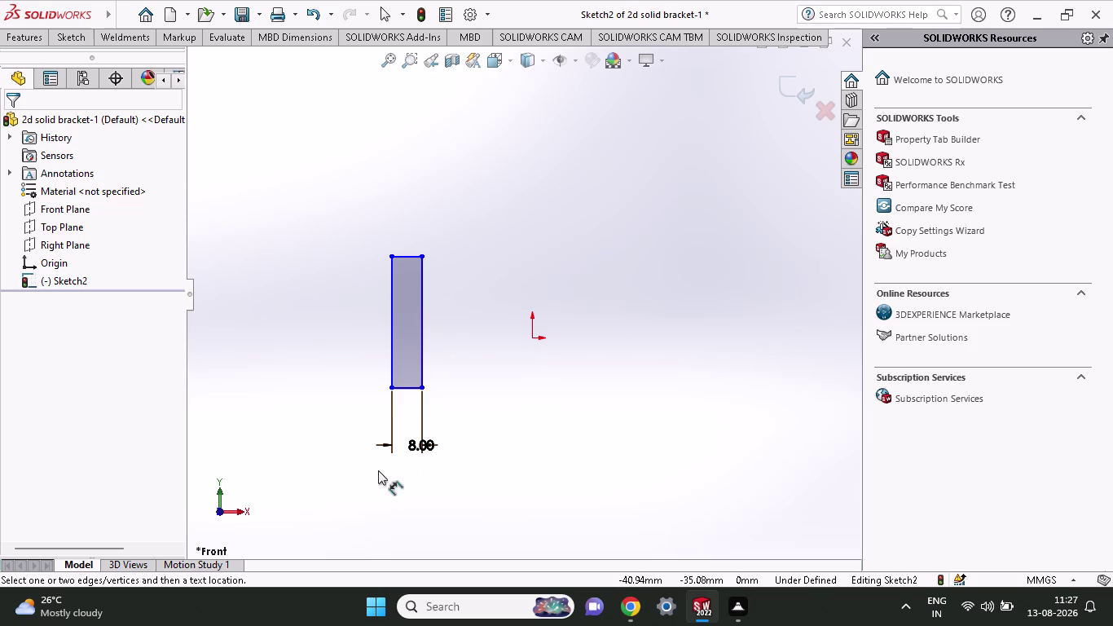
Dimension the vertical bar from its top to bottom corner as 78 mm, placed at left.
click(390, 387)
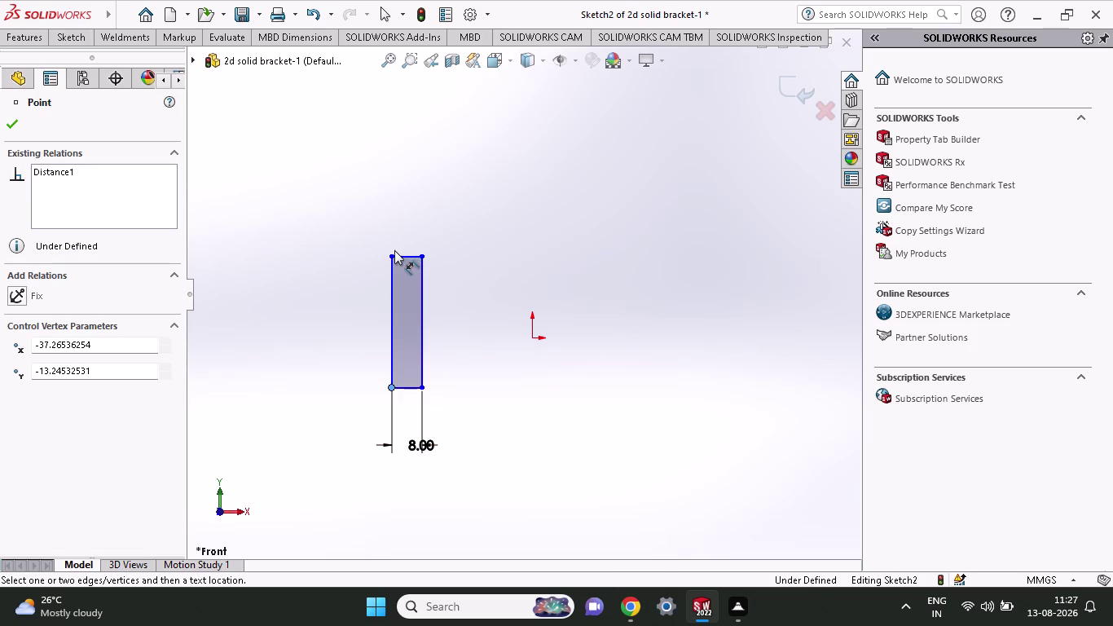
click(392, 254)
click(311, 297)
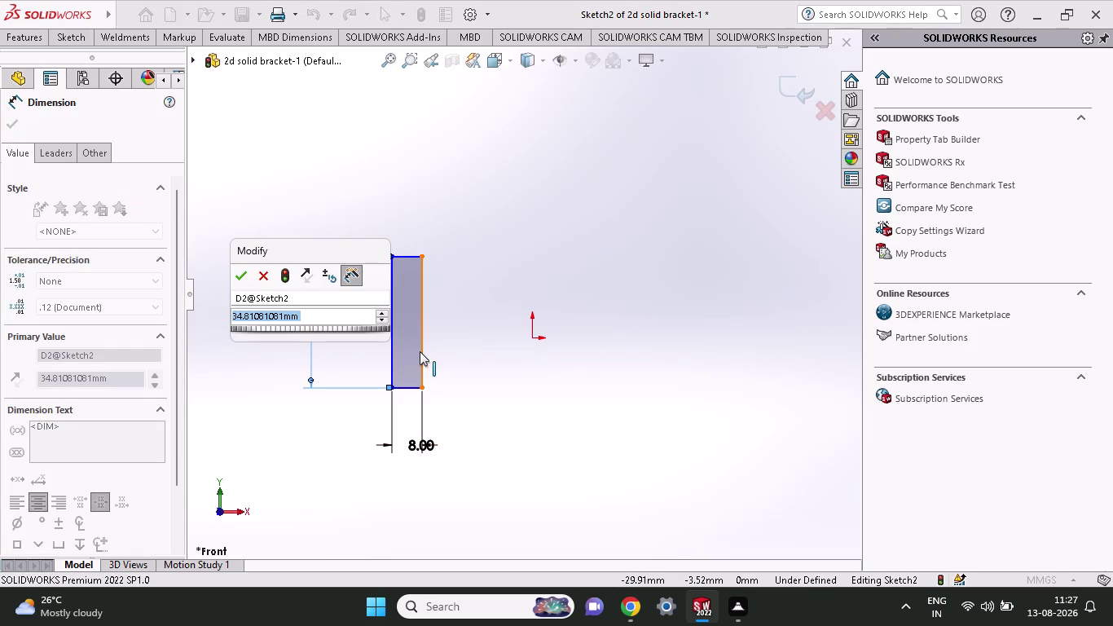
text(78)
key(Return)
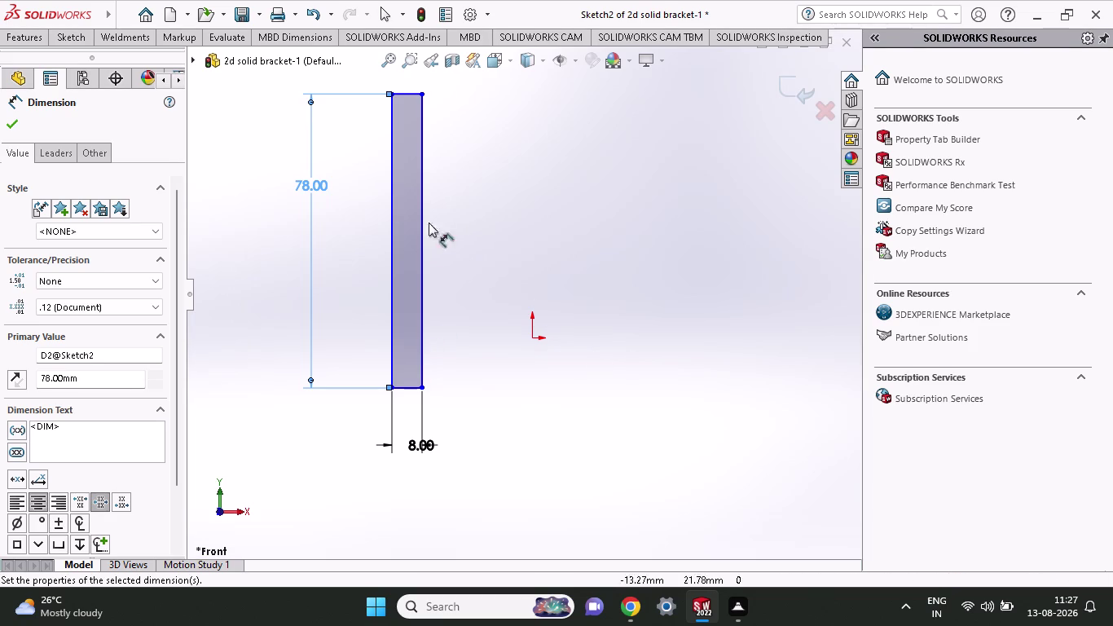
click(53, 40)
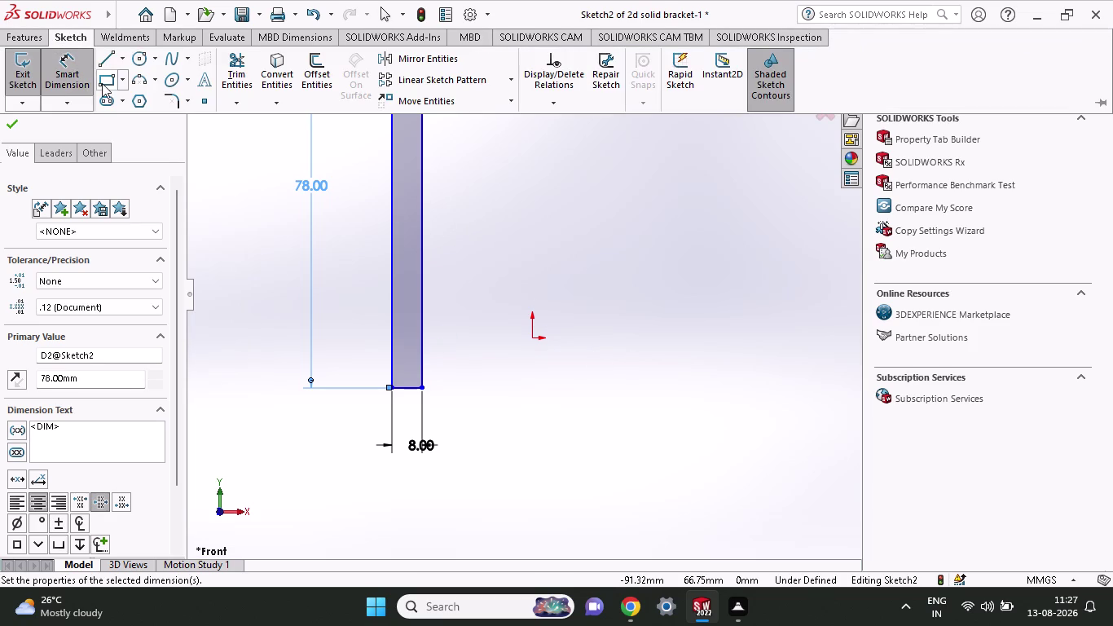
Draw a long corner rectangle below and right of the origin for the lower bar.
click(102, 83)
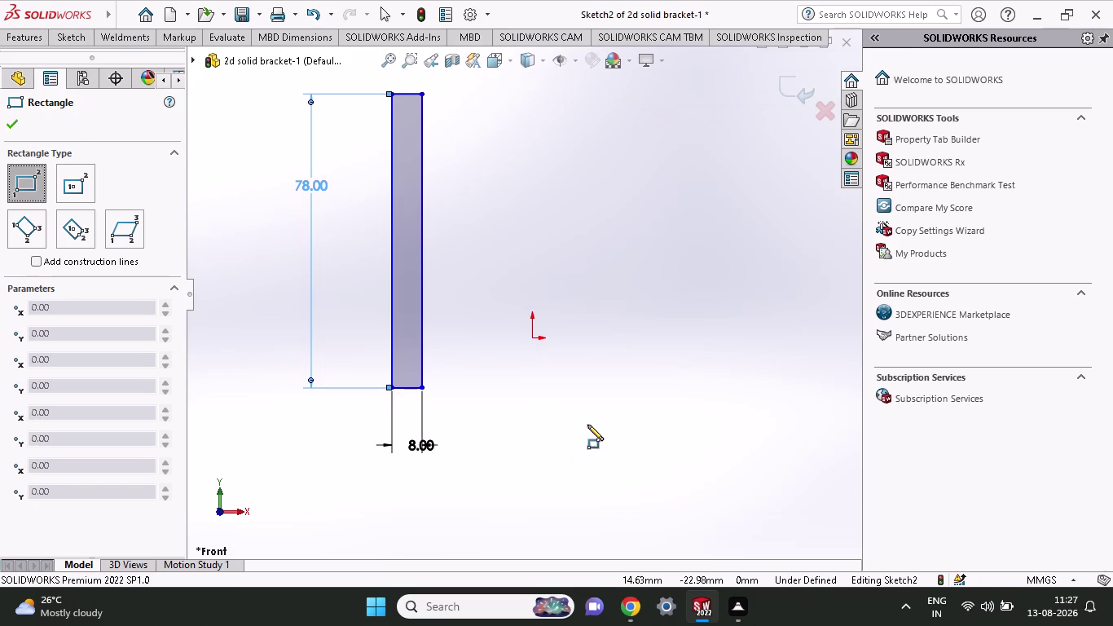
scroll(up, 3)
click(581, 407)
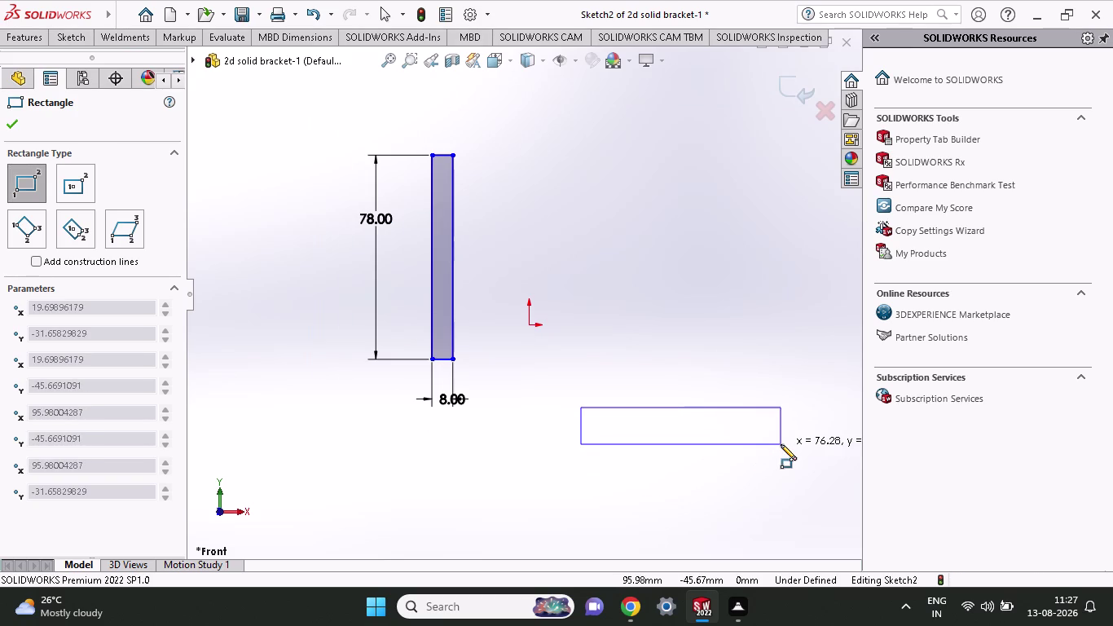
click(795, 446)
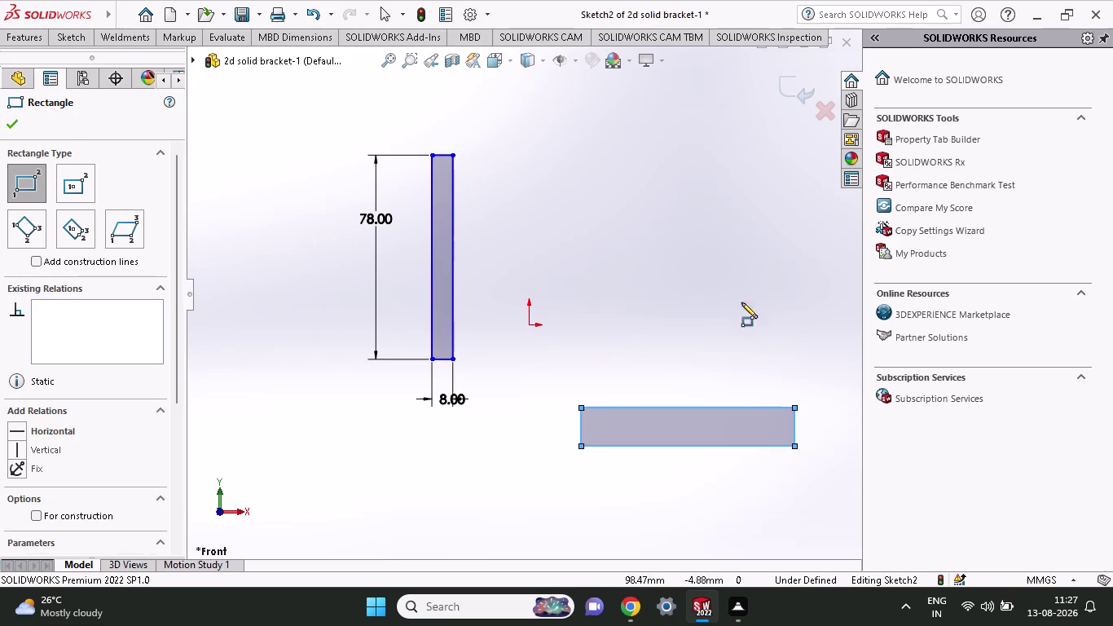
click(73, 39)
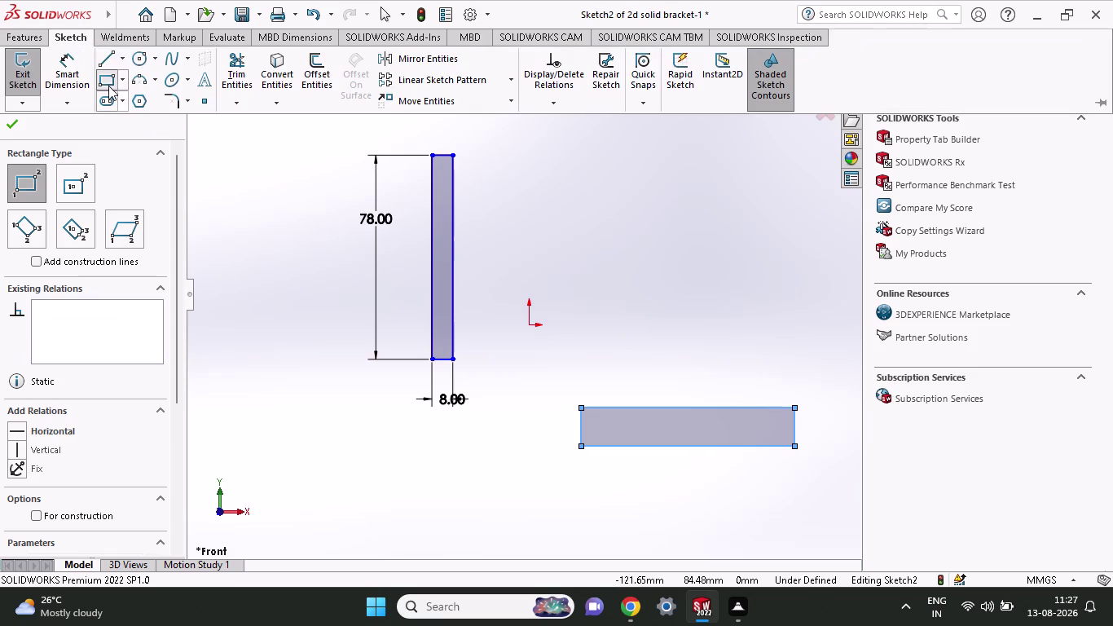
click(75, 70)
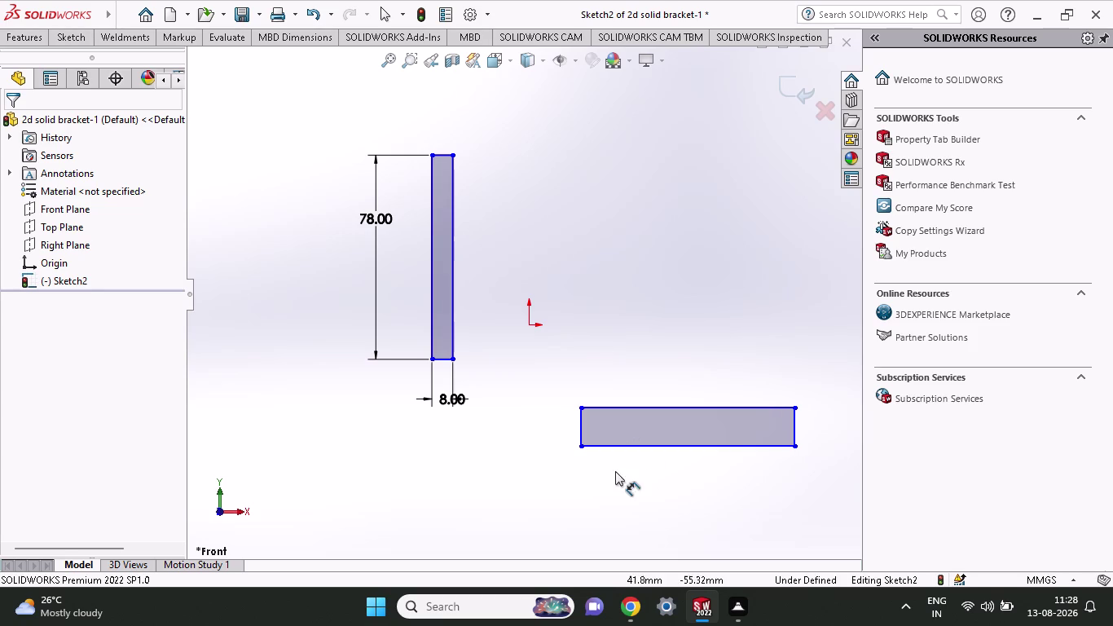
Dimension the lower bar's bottom edge as 15+29+29+15 (88 mm), placed below.
click(584, 446)
click(792, 446)
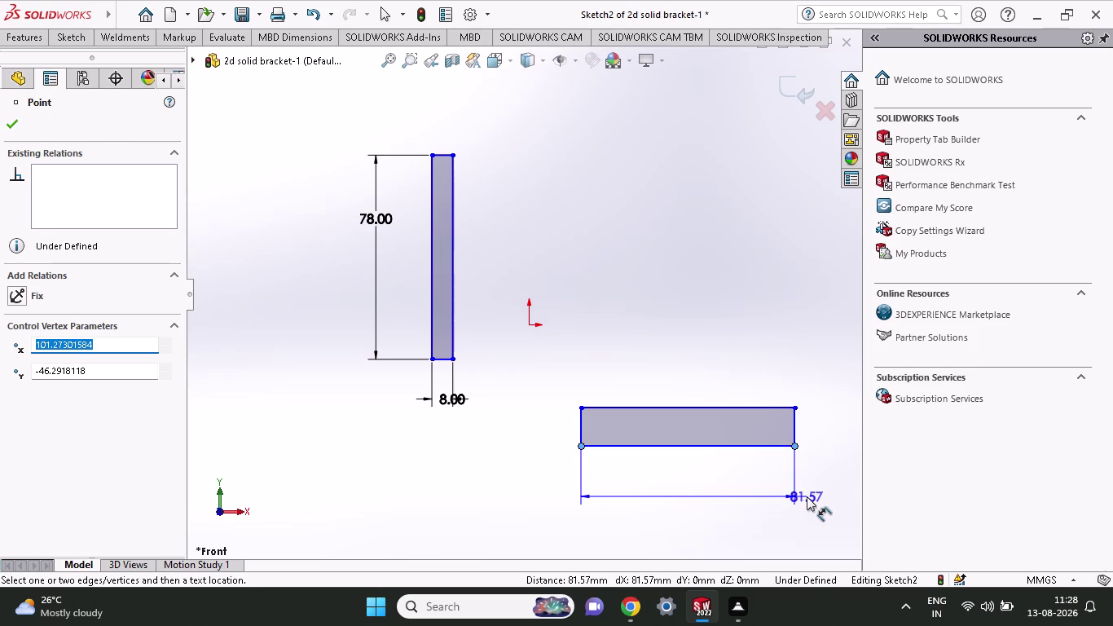
click(807, 497)
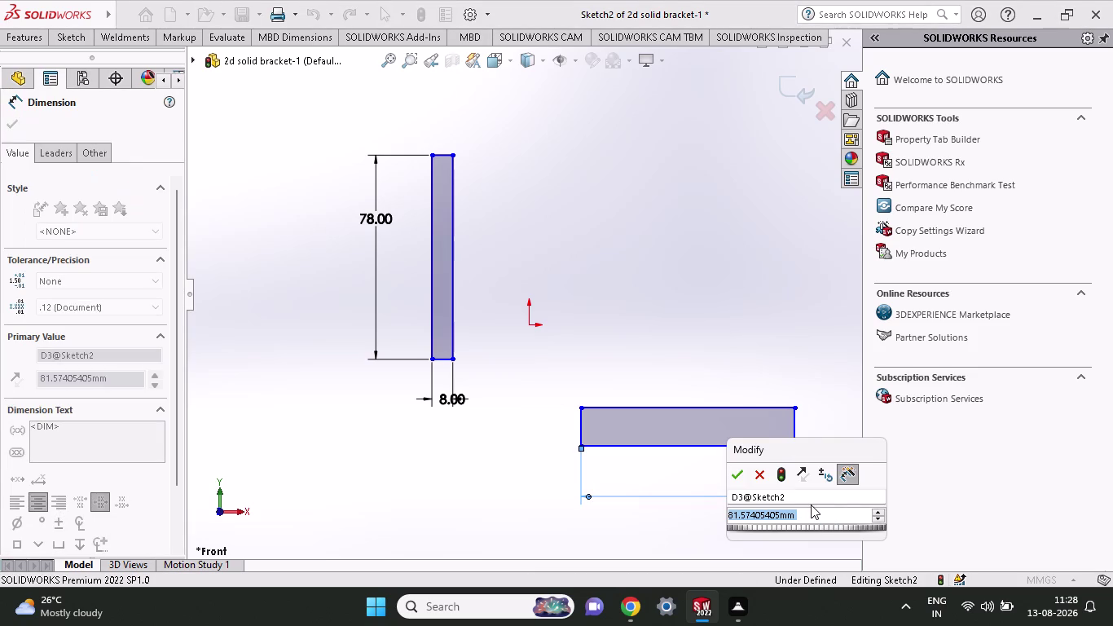
key(1)
key(5)
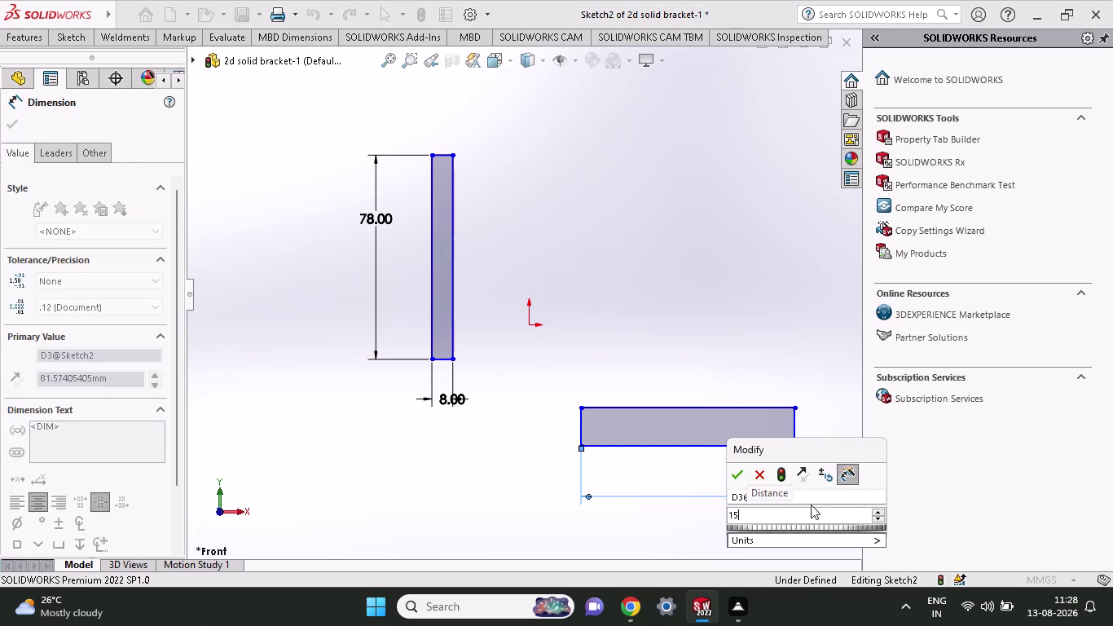
key(plus)
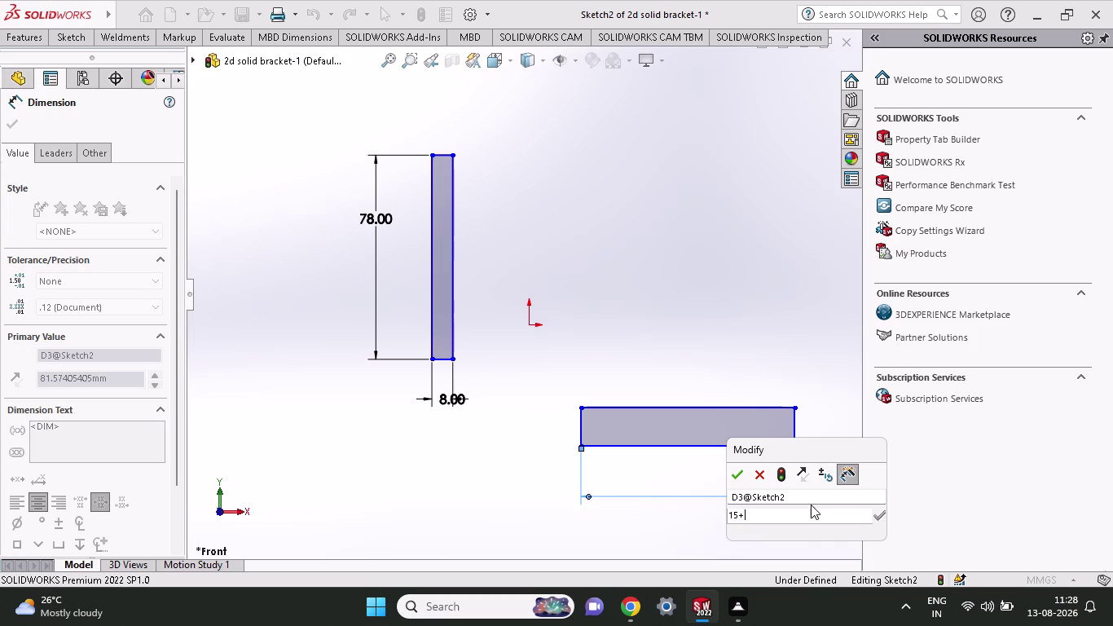
key(2)
key(9)
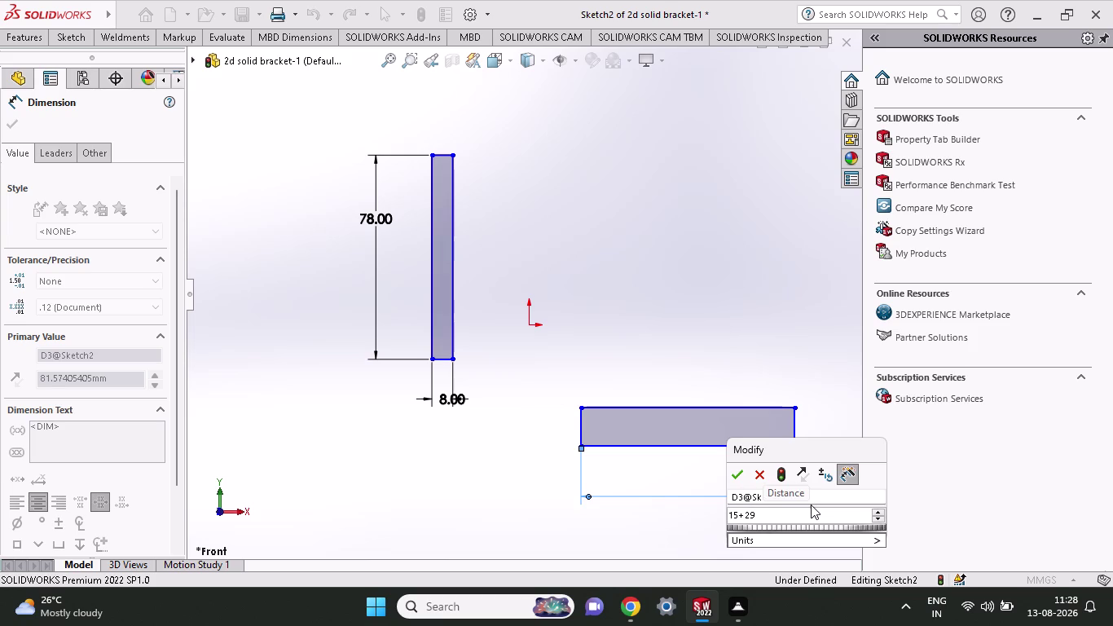
text(+29+)
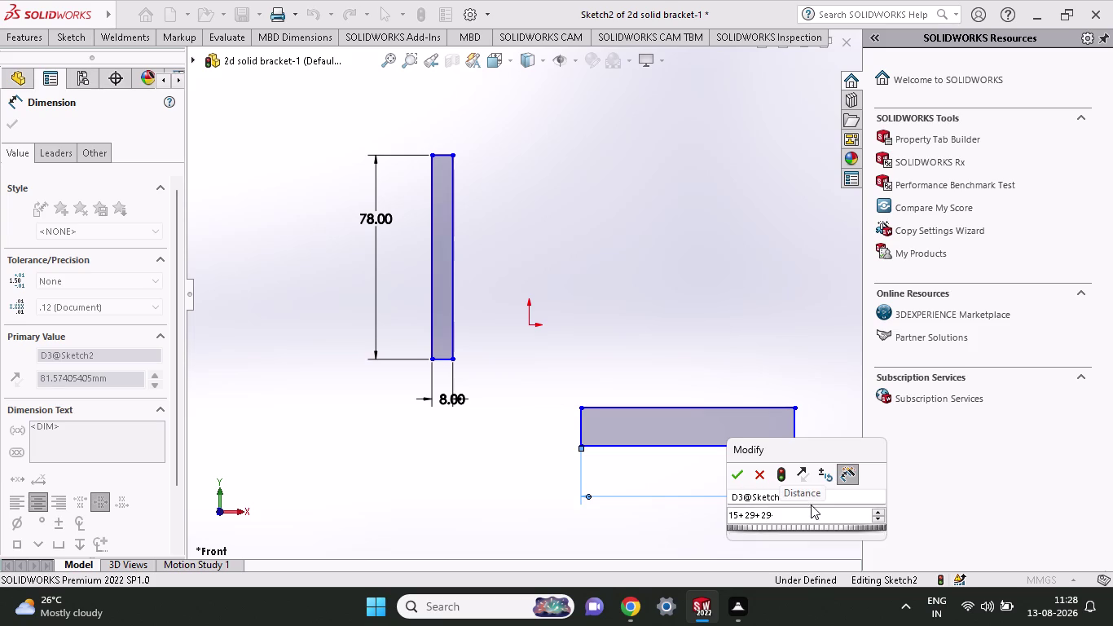
text(15)
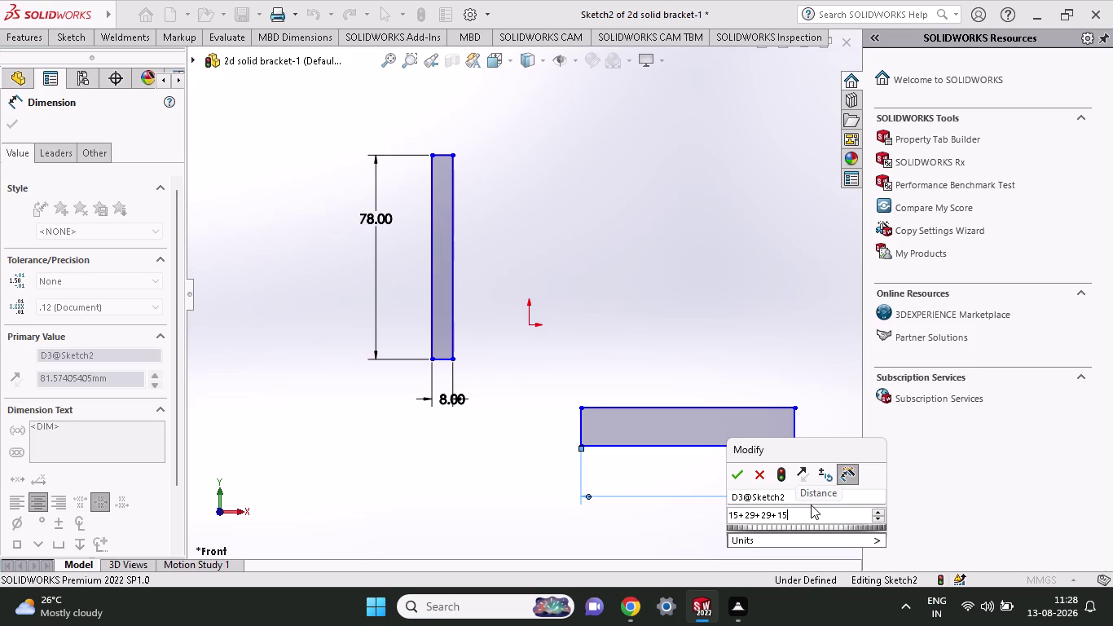
key(Return)
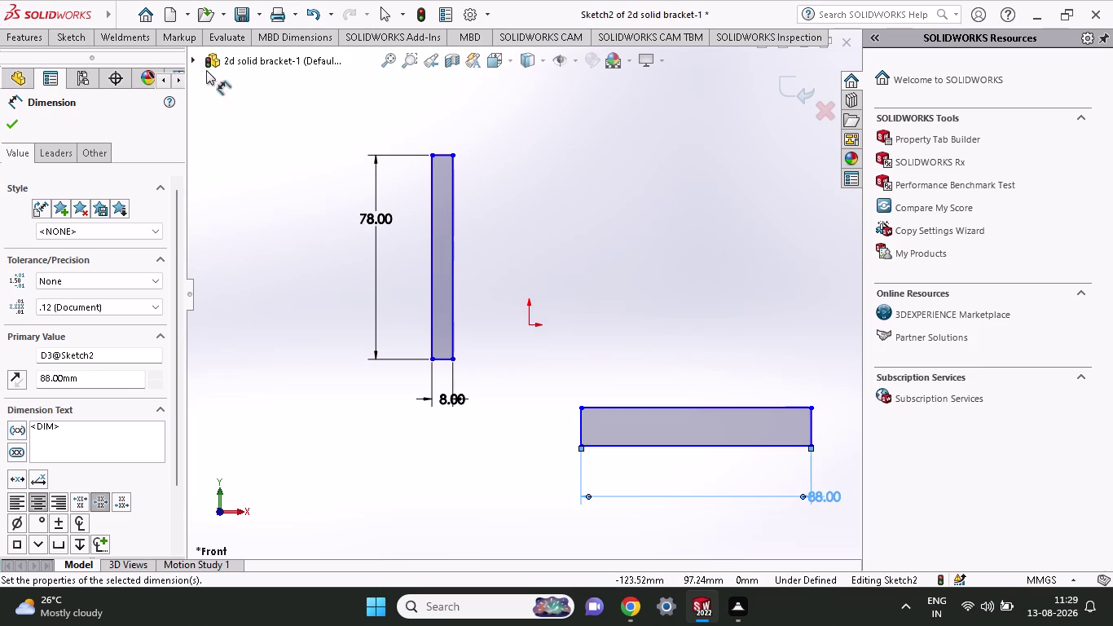
click(83, 38)
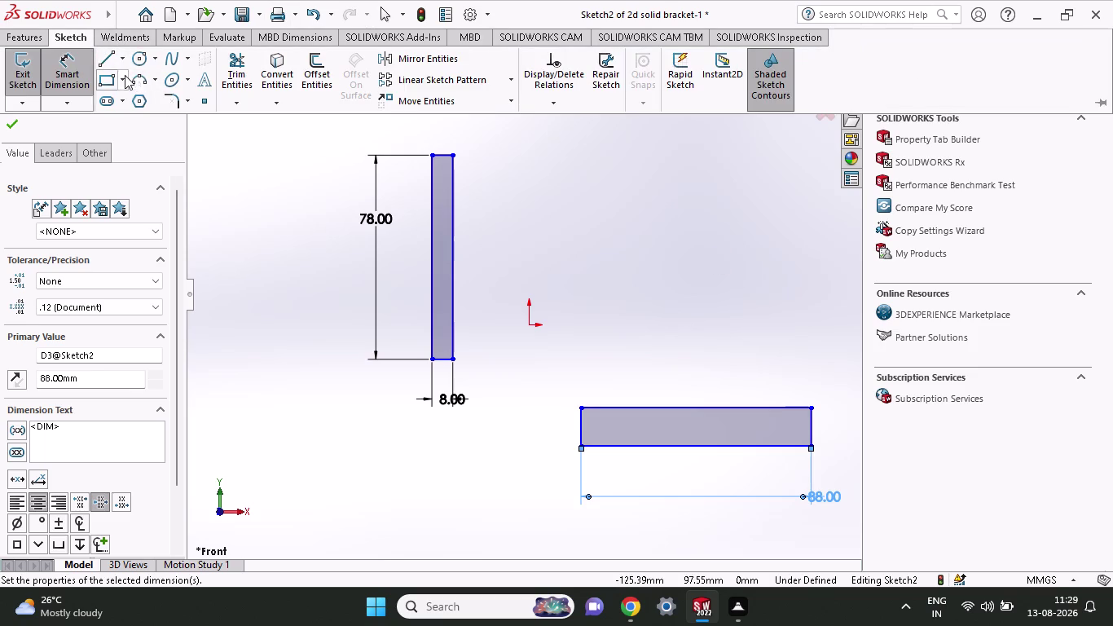
Draw a horizontal centerline from the vertical bar's right edge far to the right.
click(127, 58)
click(132, 98)
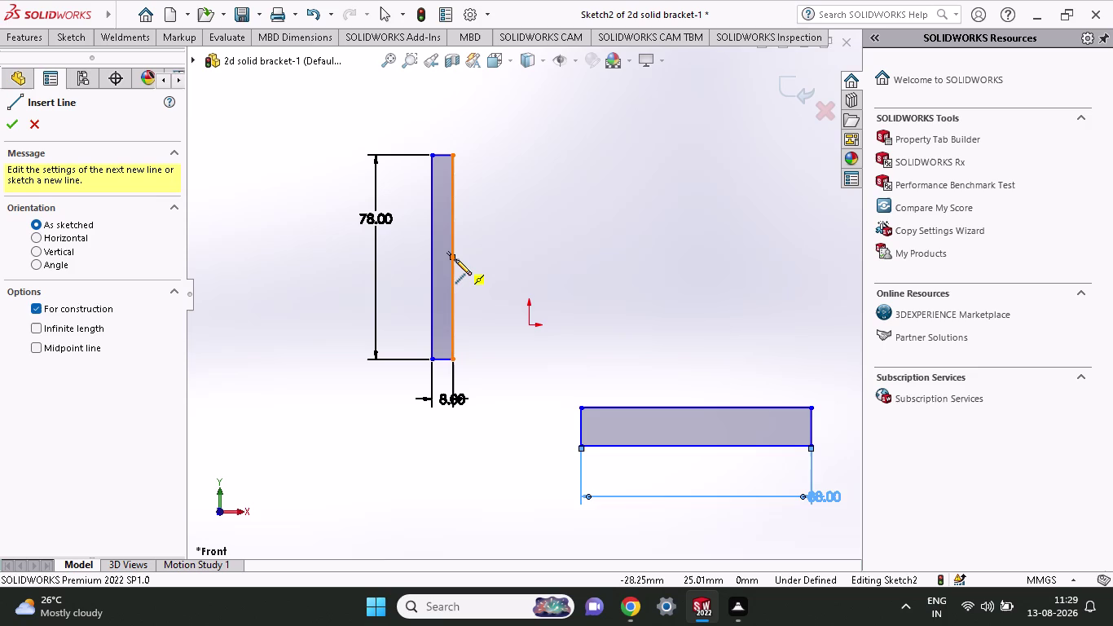
click(456, 259)
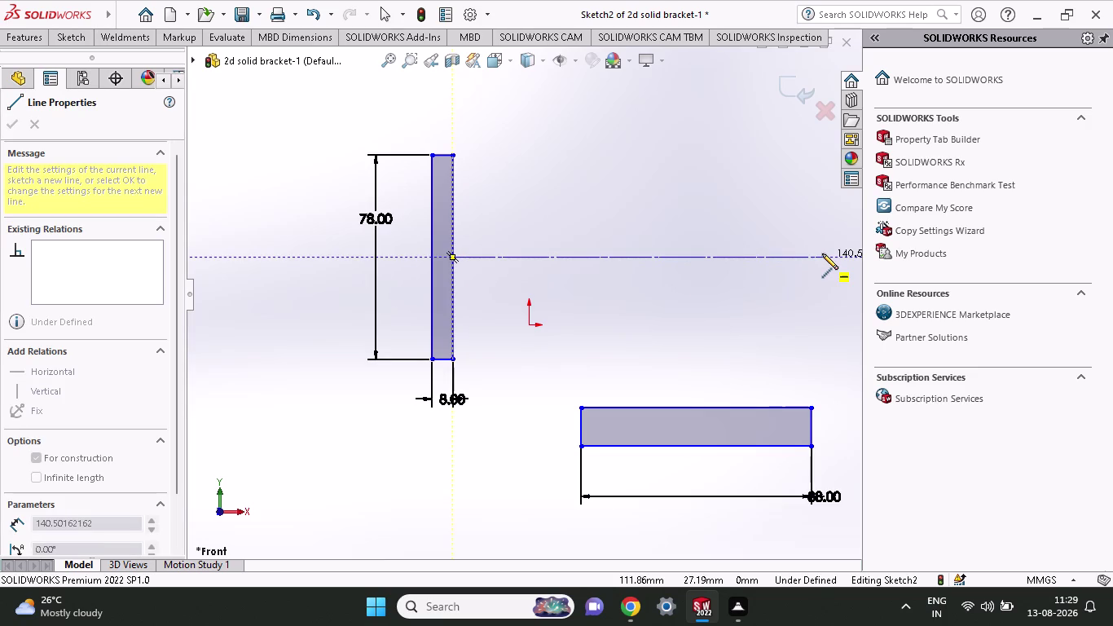
click(823, 253)
right_click(677, 257)
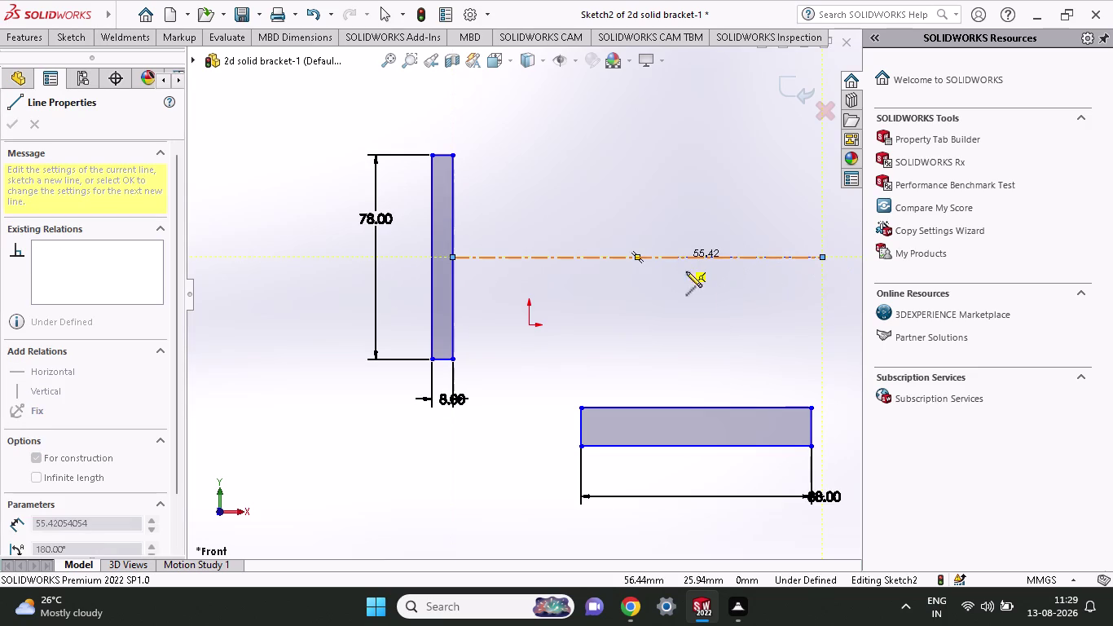
click(713, 270)
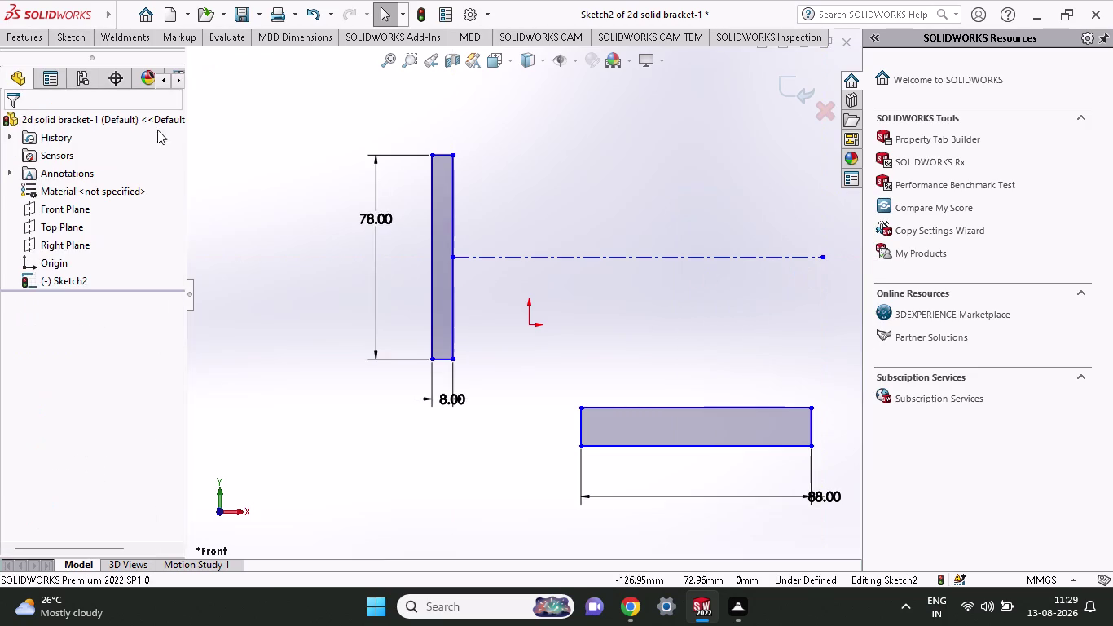
click(64, 37)
click(111, 67)
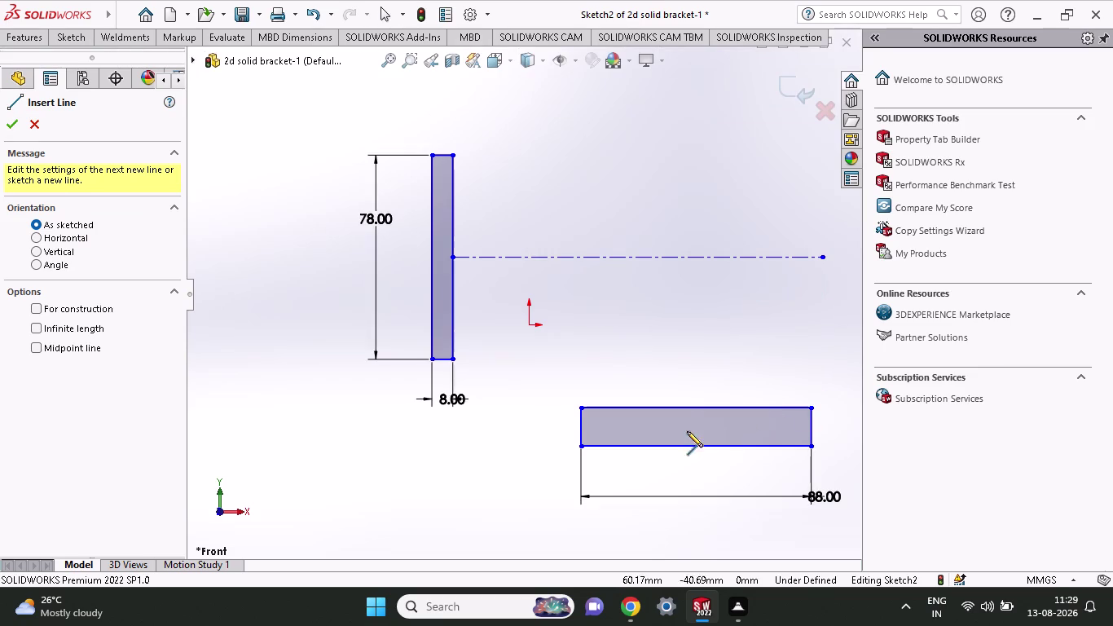
click(47, 37)
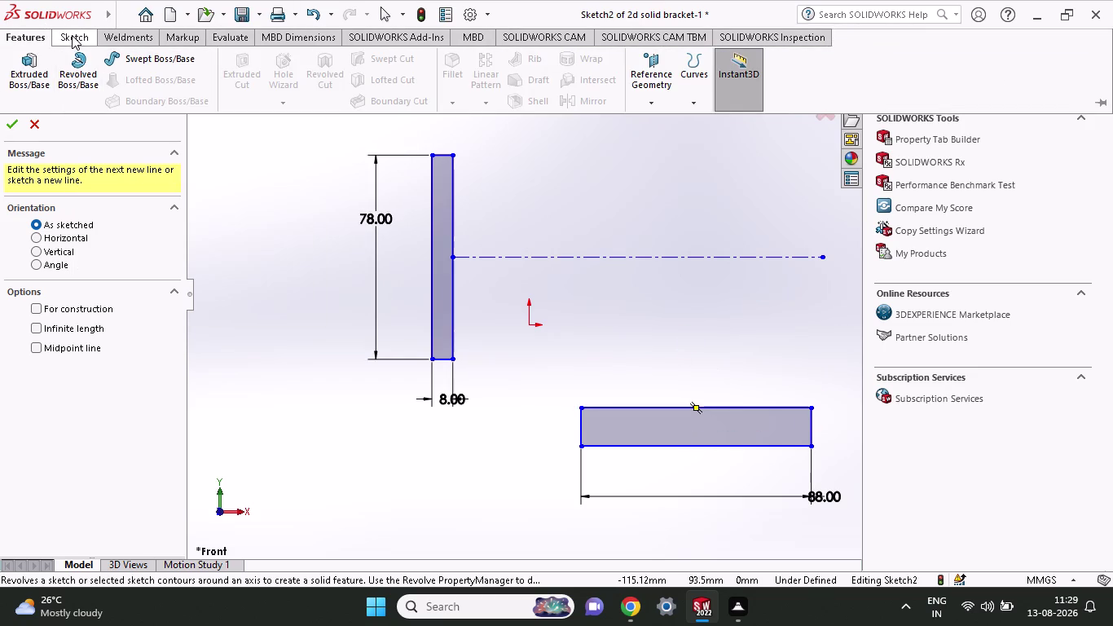
click(72, 35)
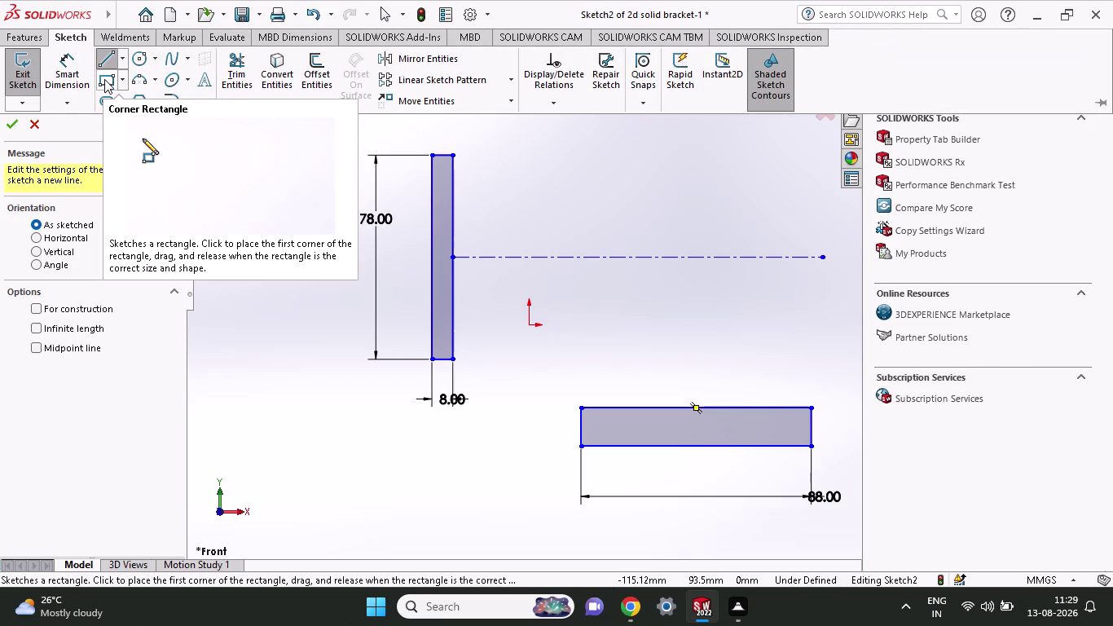
click(75, 76)
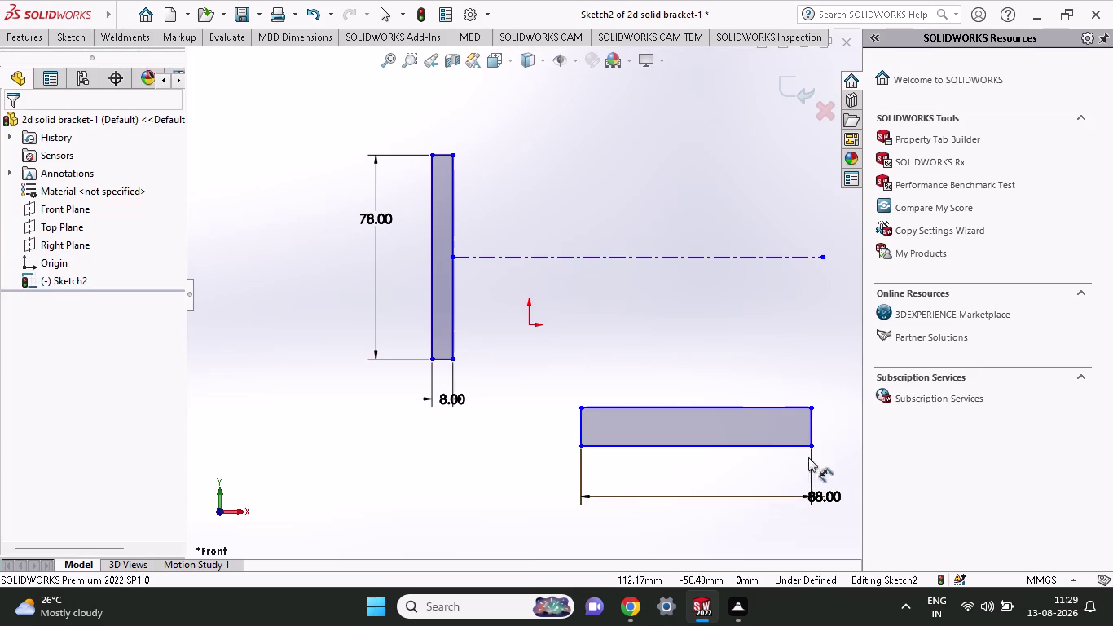
Add a 58 mm vertical dimension from the centerline's end to the lower bar's bottom-right corner.
click(813, 443)
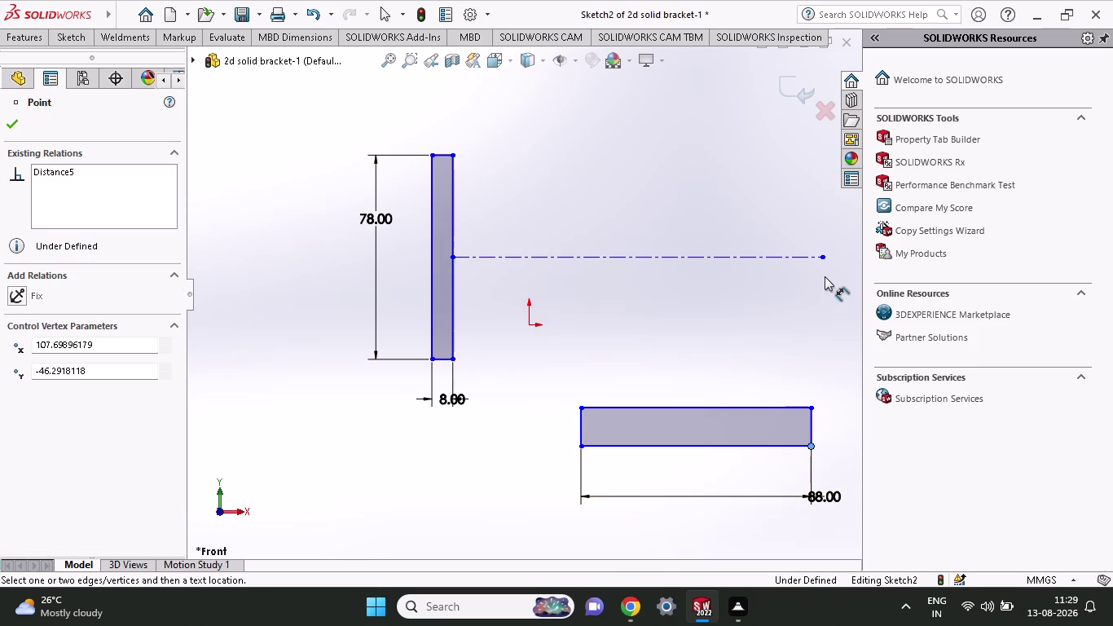
click(825, 261)
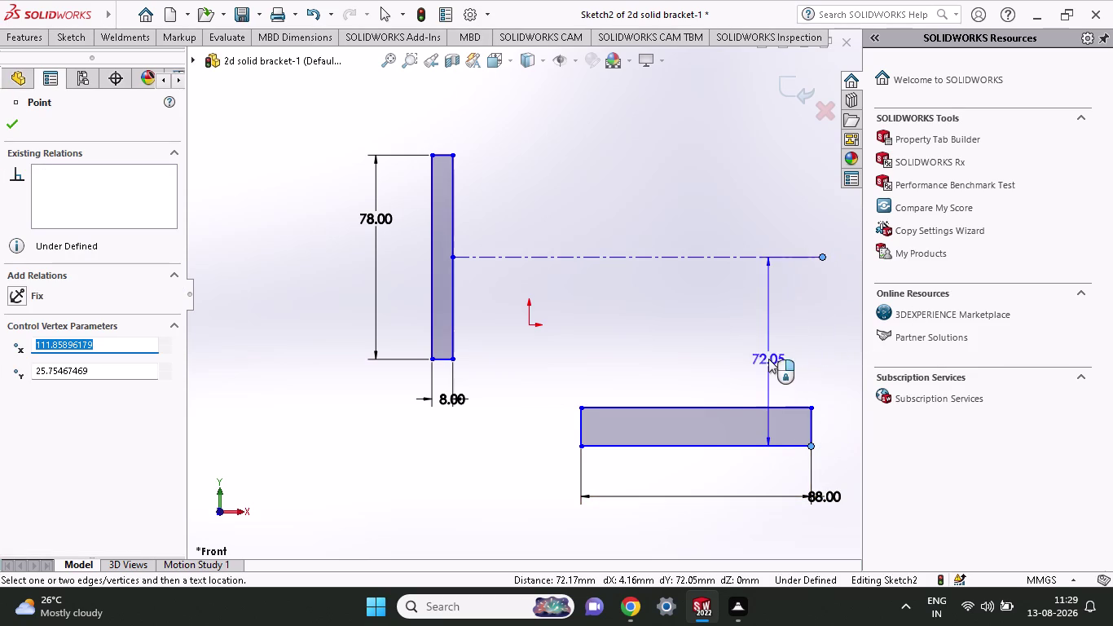
scroll(up, 3)
scroll(up, 3)
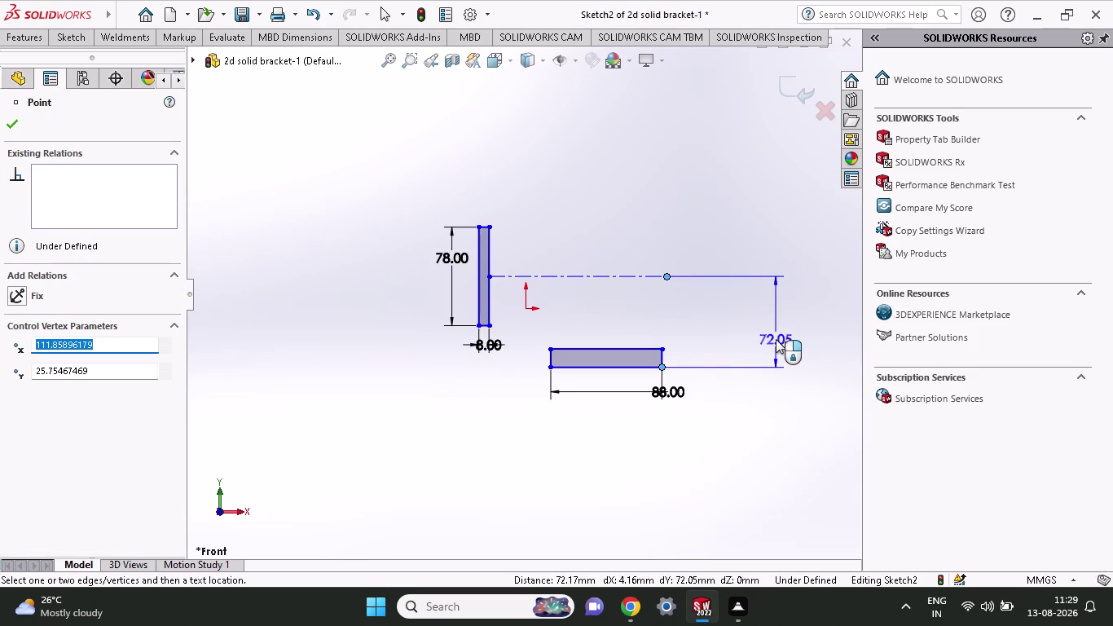
click(776, 339)
scroll(down, 3)
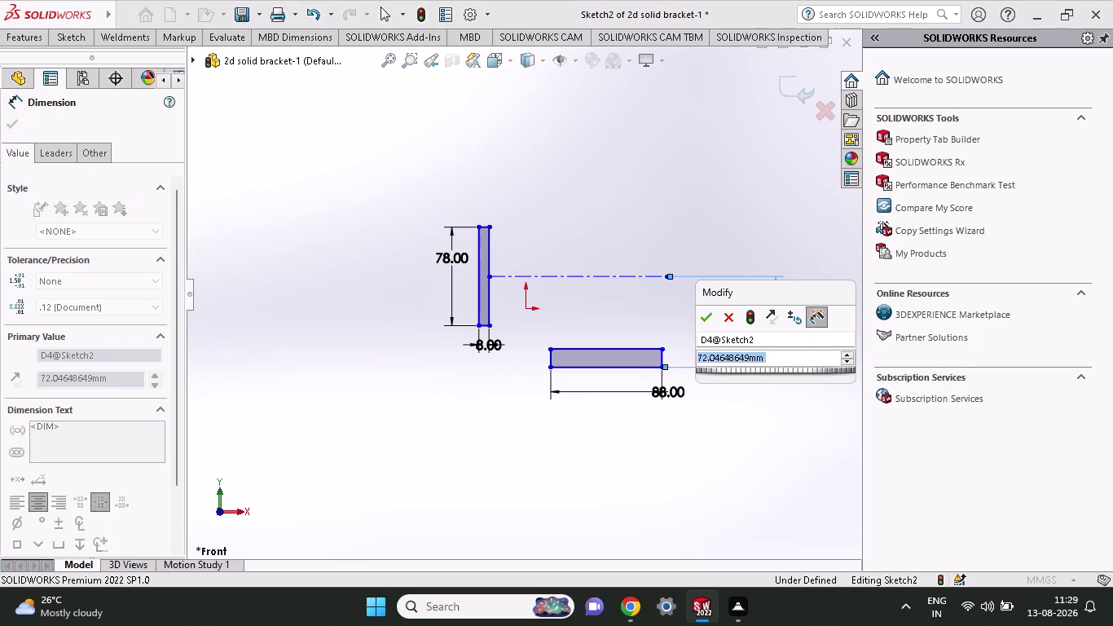
text(5)
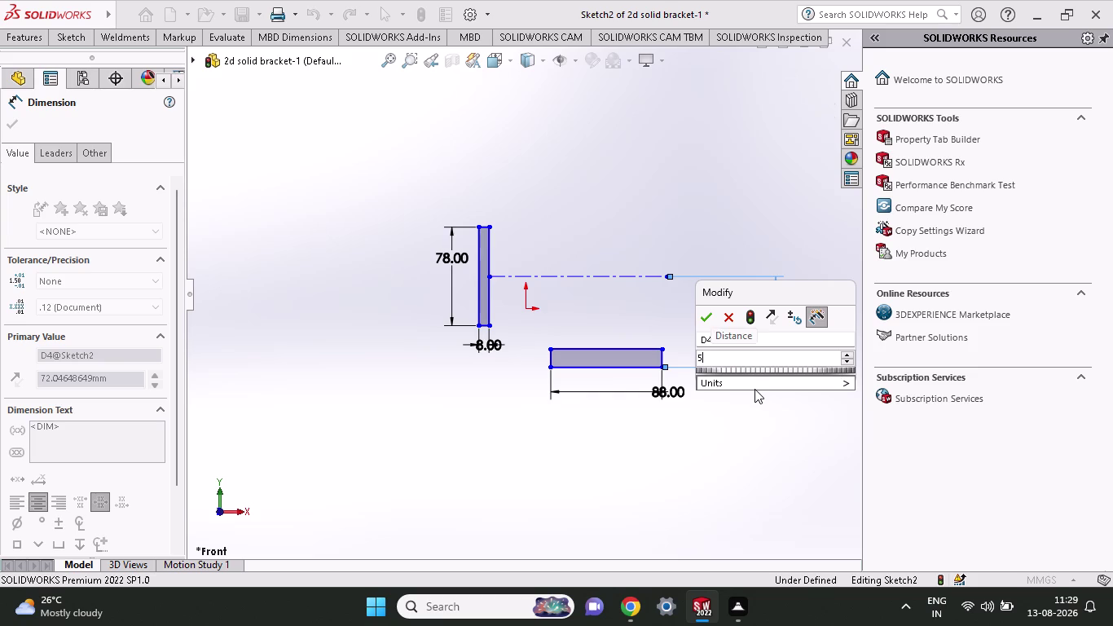
text(8)
key(Return)
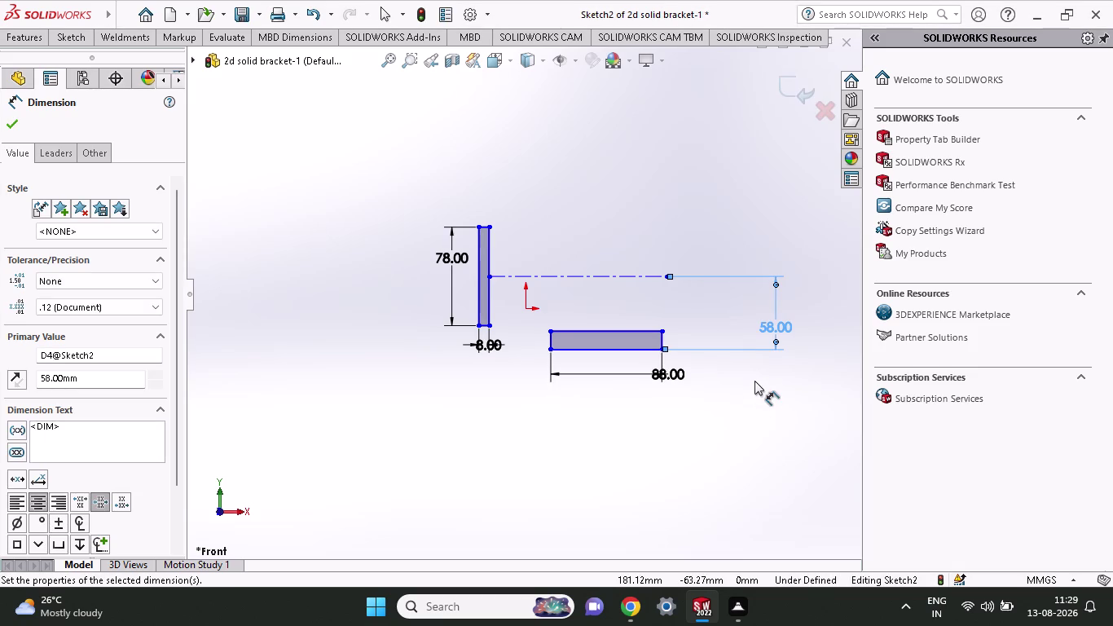
scroll(down, 3)
scroll(down, 3)
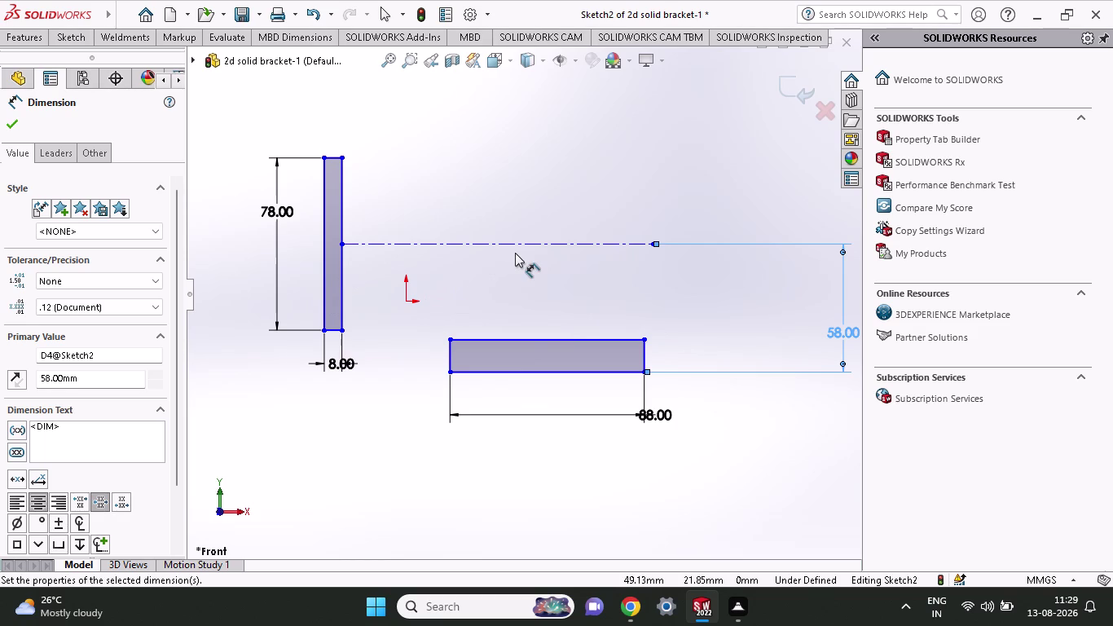
click(546, 370)
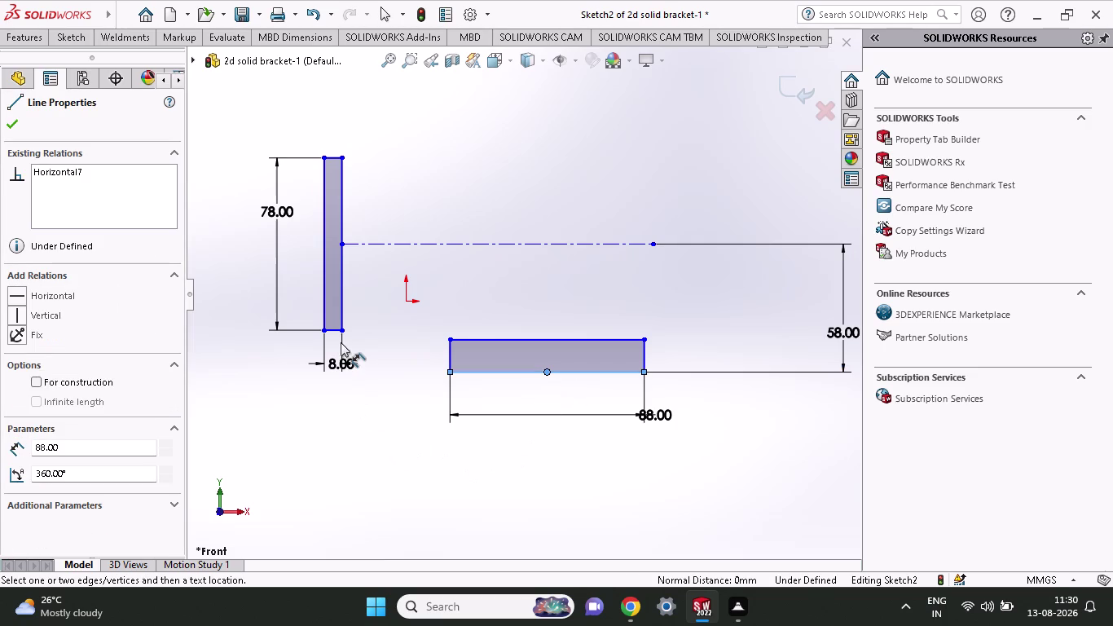
Dimension the lower bar's midpoint 88 mm horizontally from the vertical bar's lower-left corner.
click(323, 333)
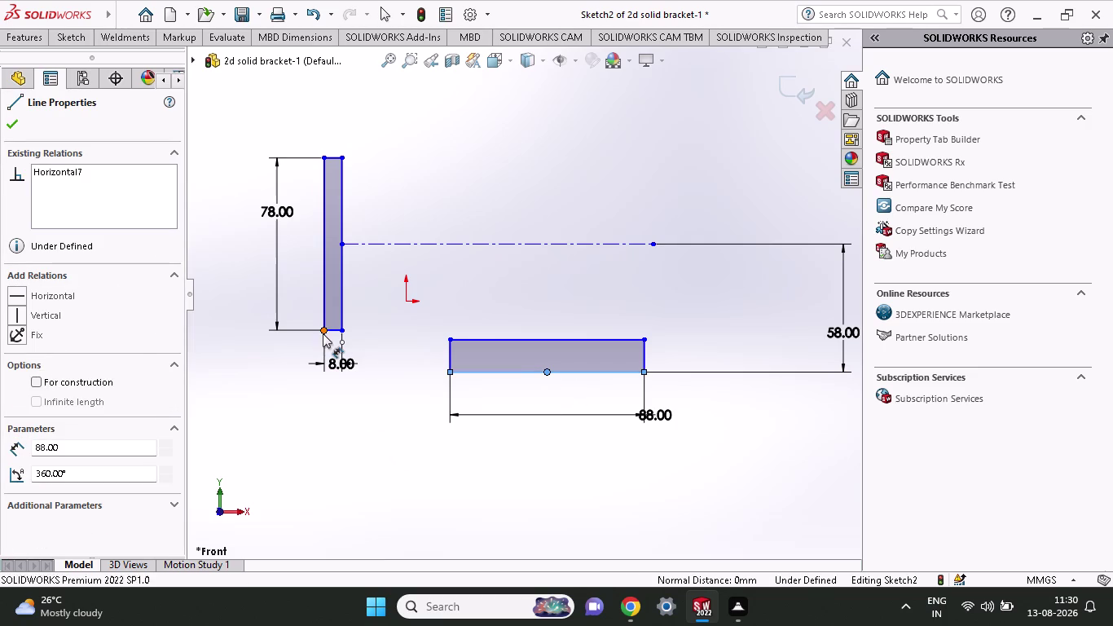
click(372, 480)
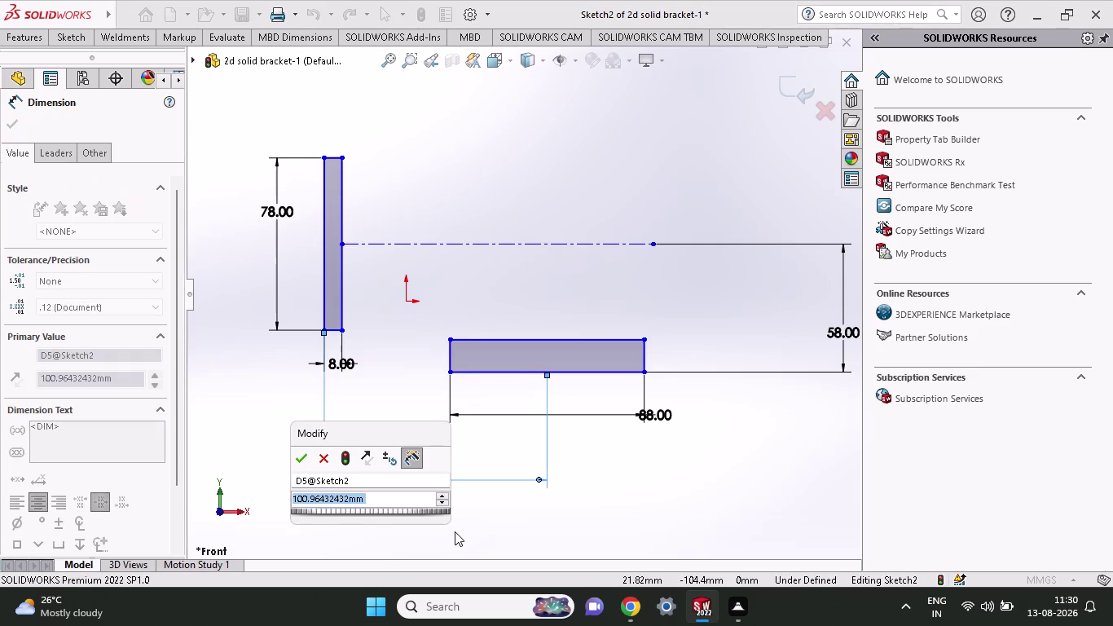
text(88)
key(Return)
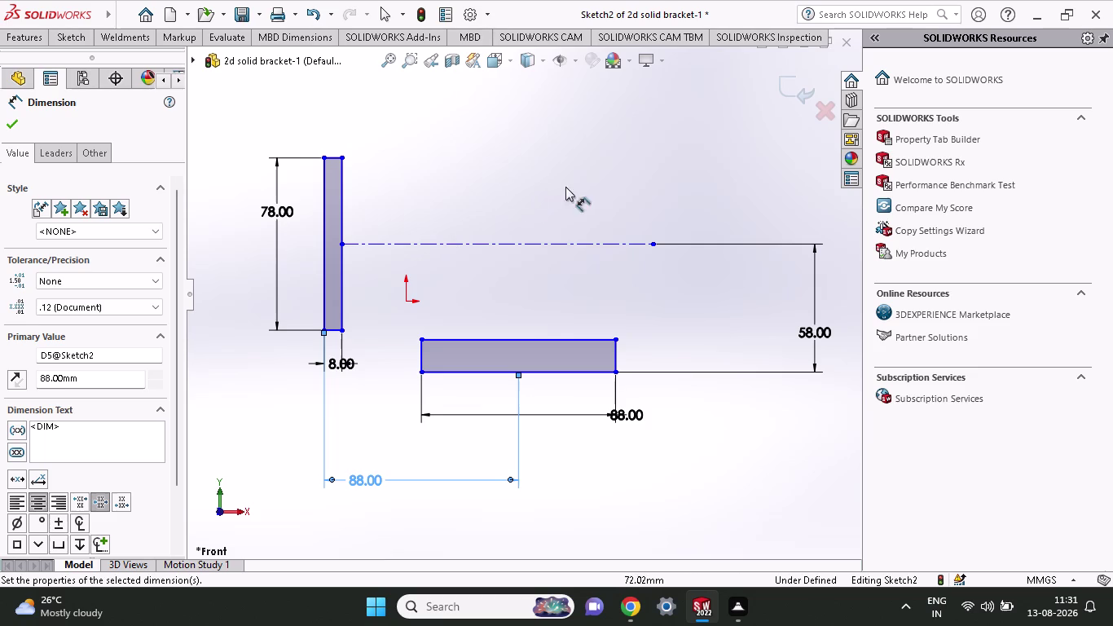
click(60, 41)
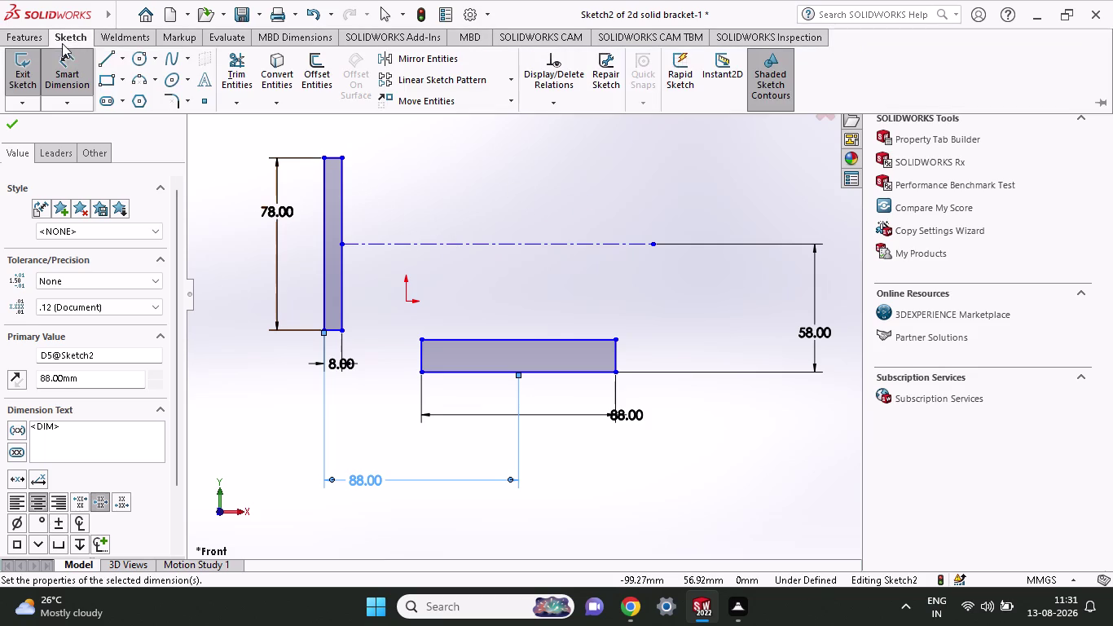
Draw a line along the centerline from the vertical bar, then down to the lower bar's top edge.
click(106, 64)
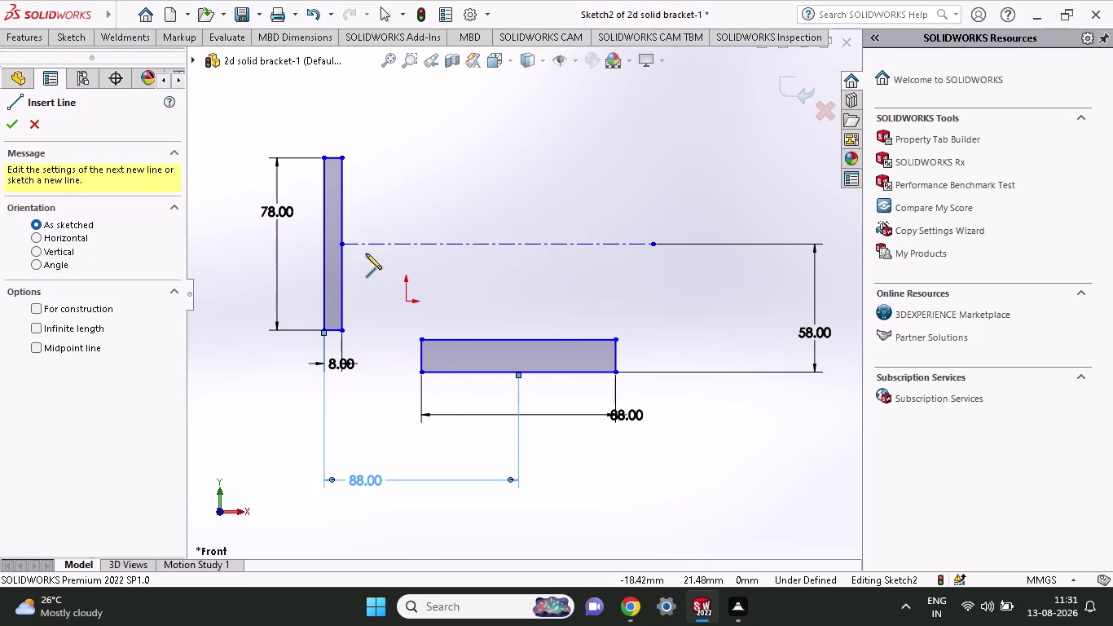
click(342, 243)
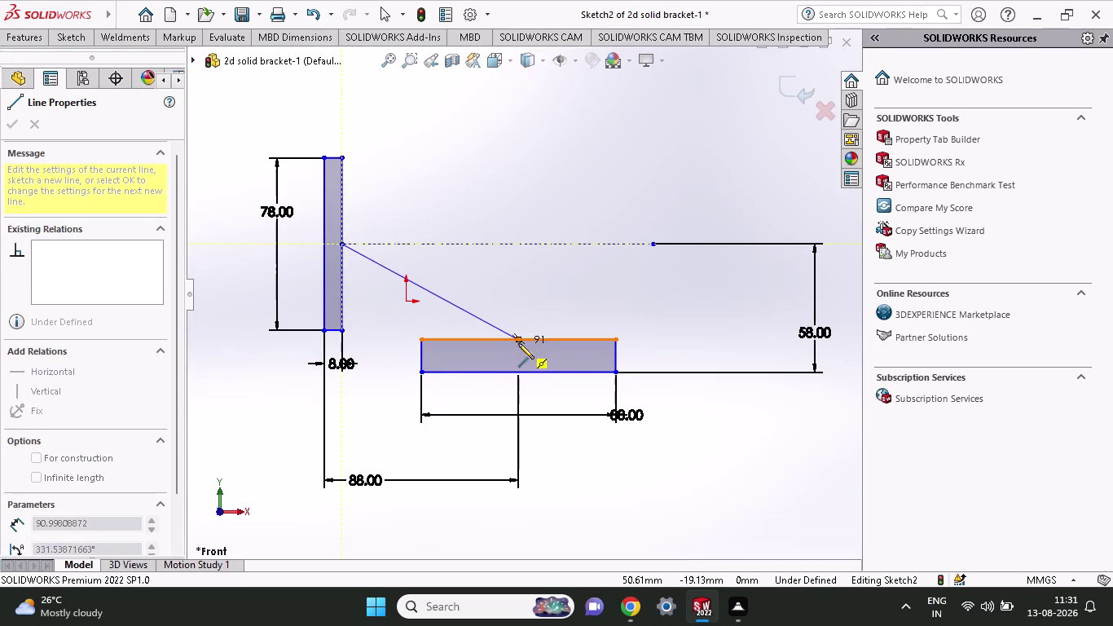
click(515, 241)
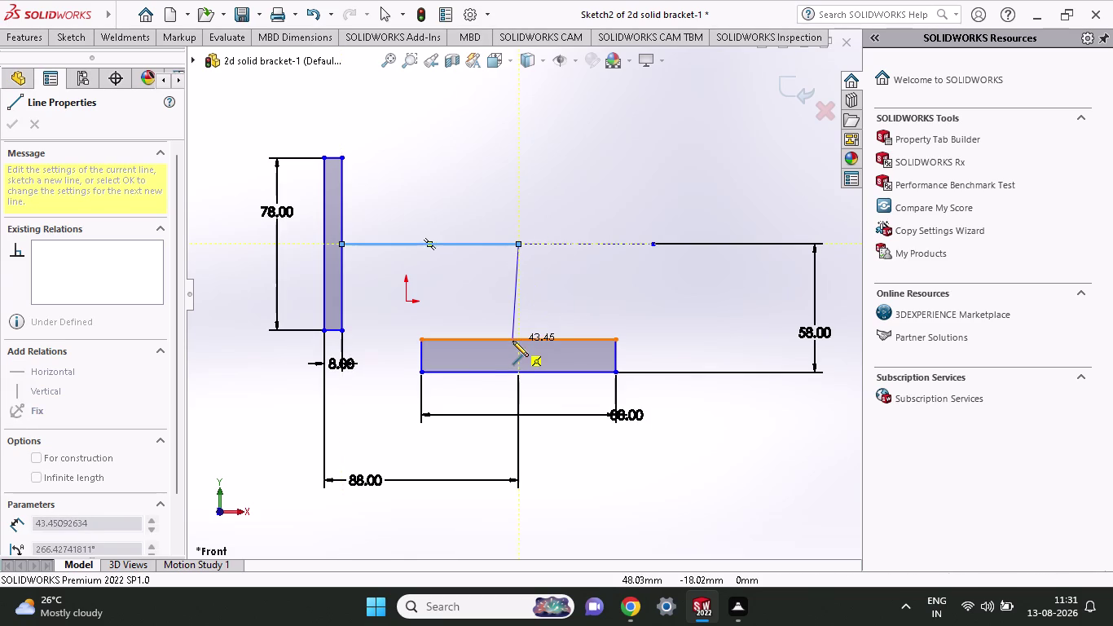
click(517, 340)
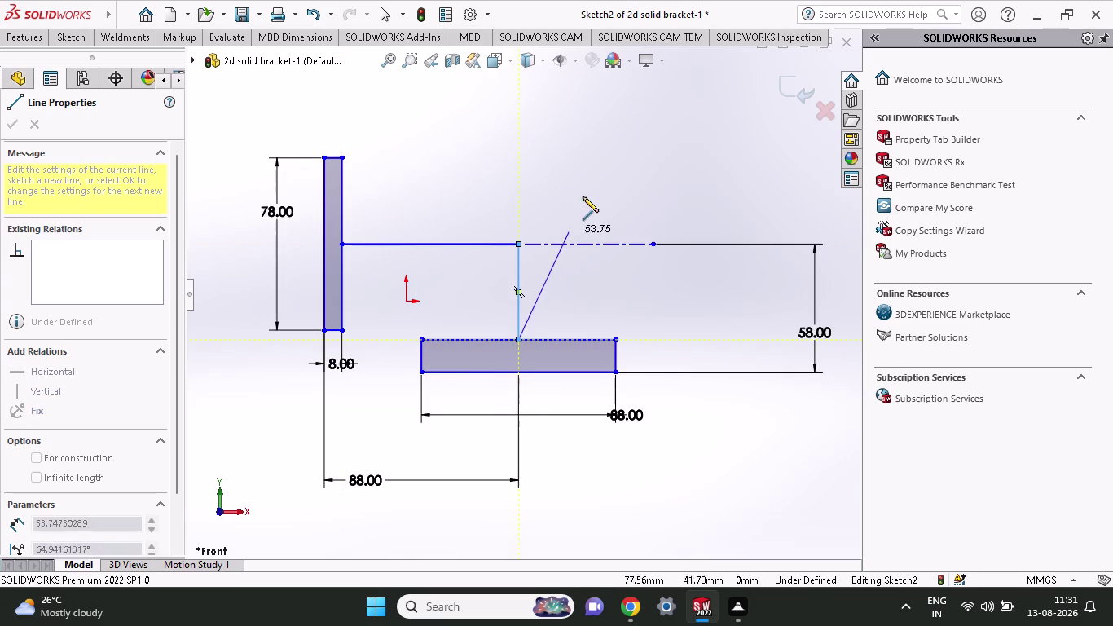
right_click(585, 189)
click(625, 199)
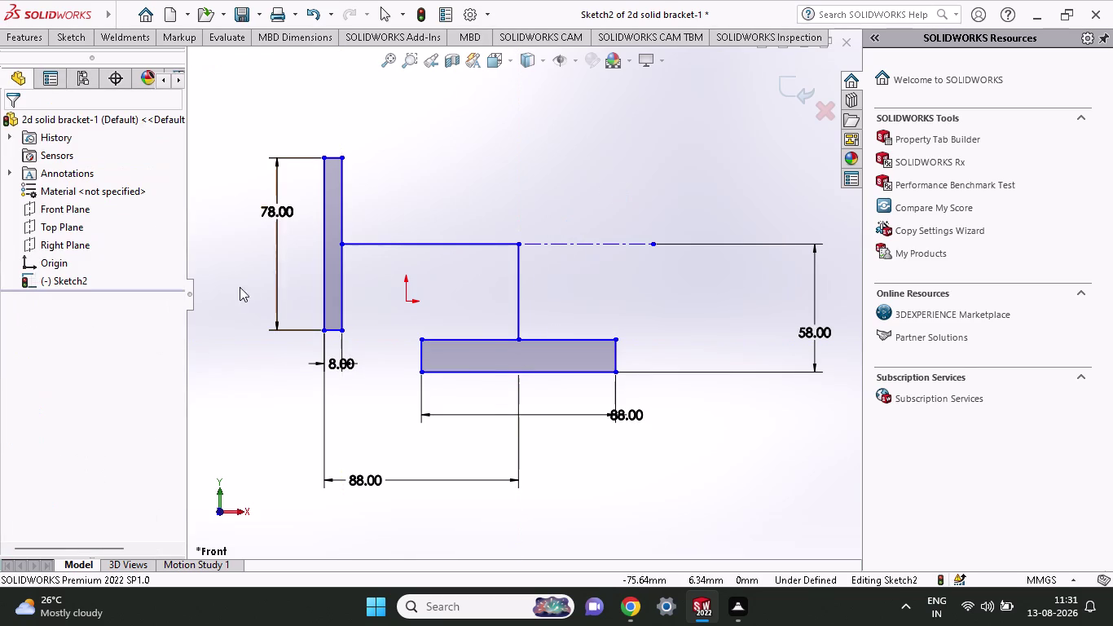
click(68, 37)
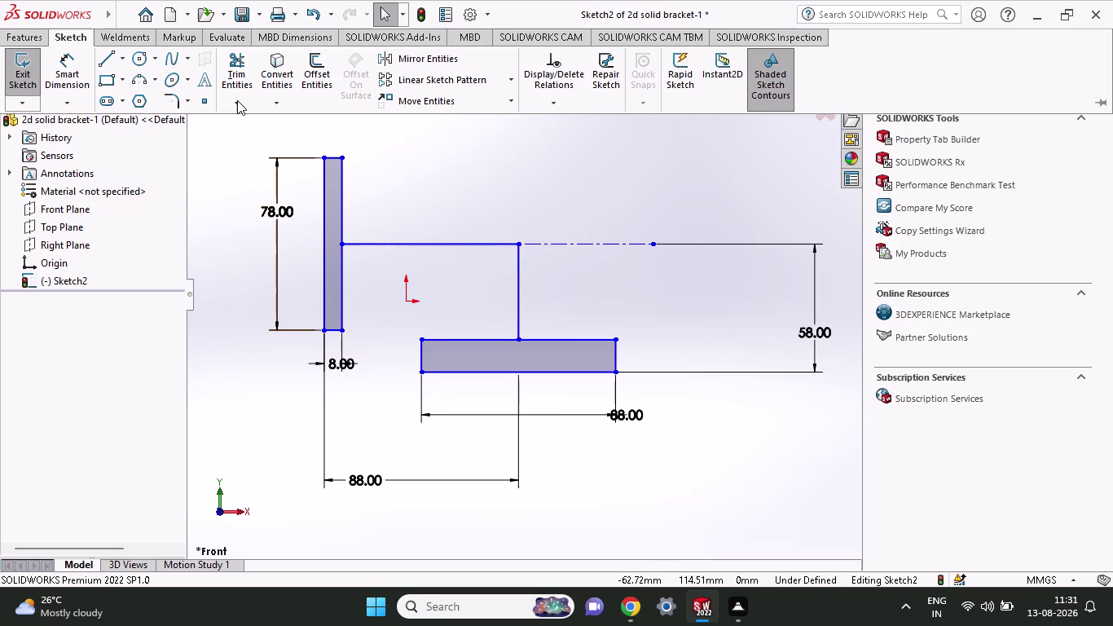
Fillet the corner between the horizontal and vertical connecting lines with a 35 mm radius.
click(183, 98)
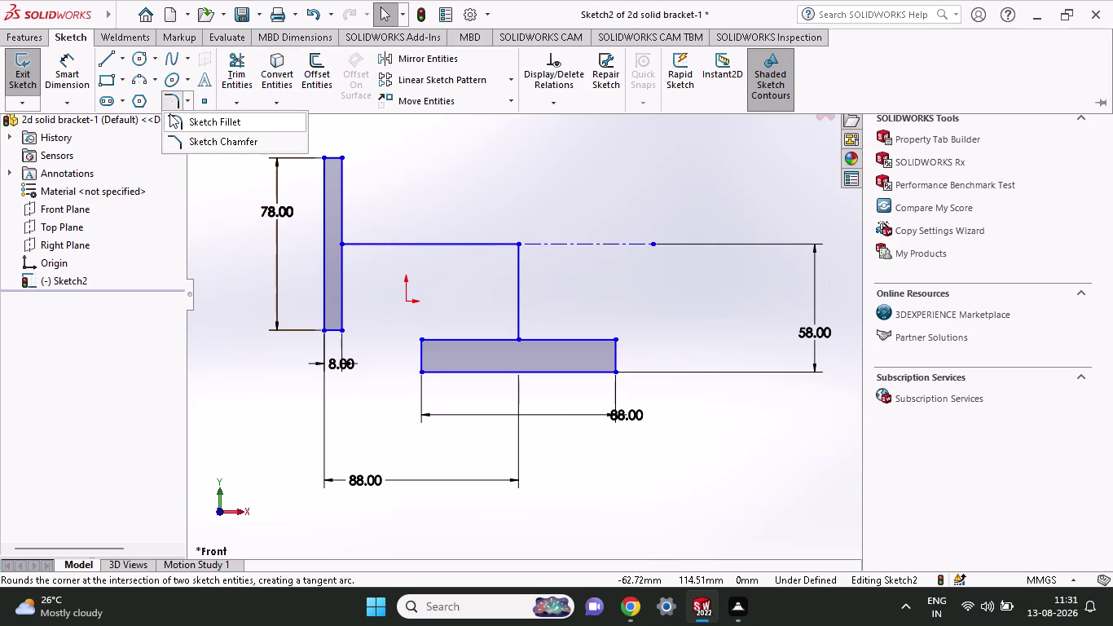
click(169, 91)
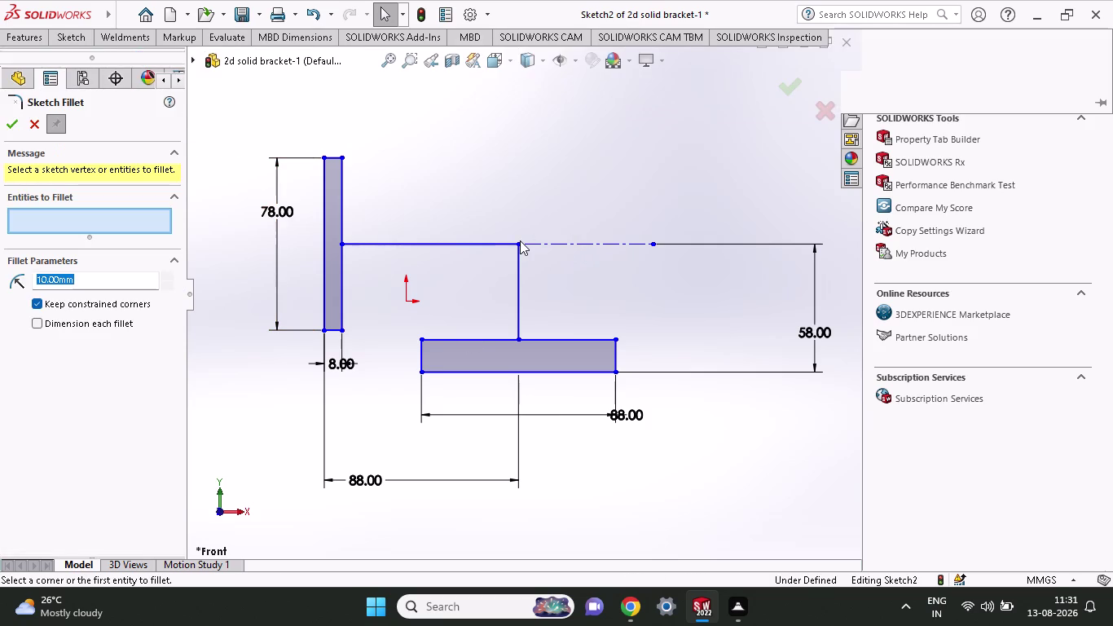
click(521, 243)
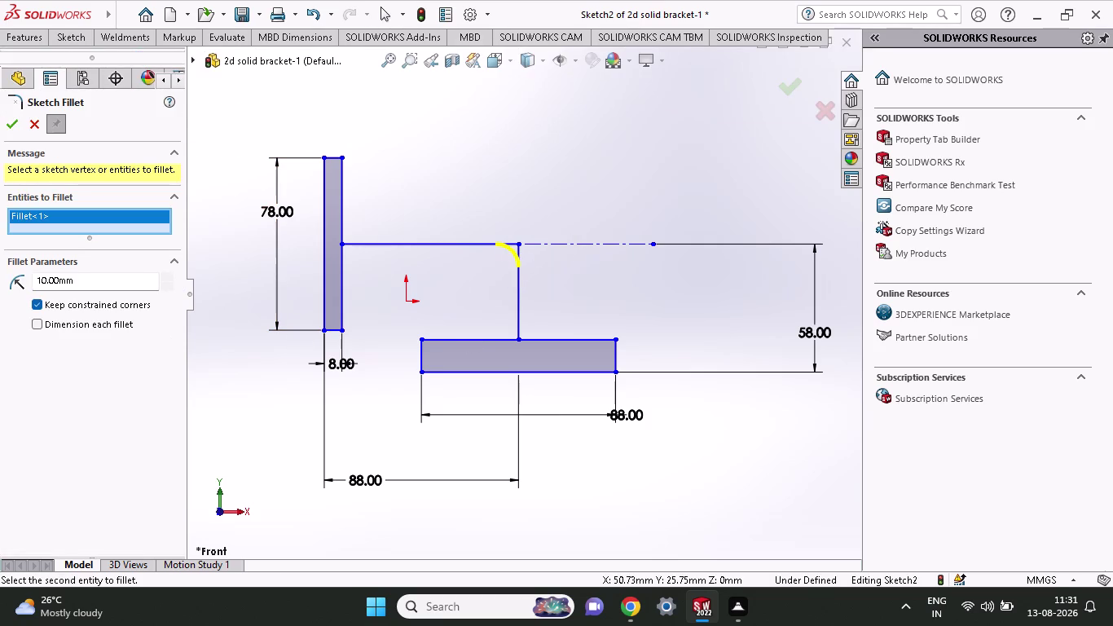
drag(104, 286, 0, 283)
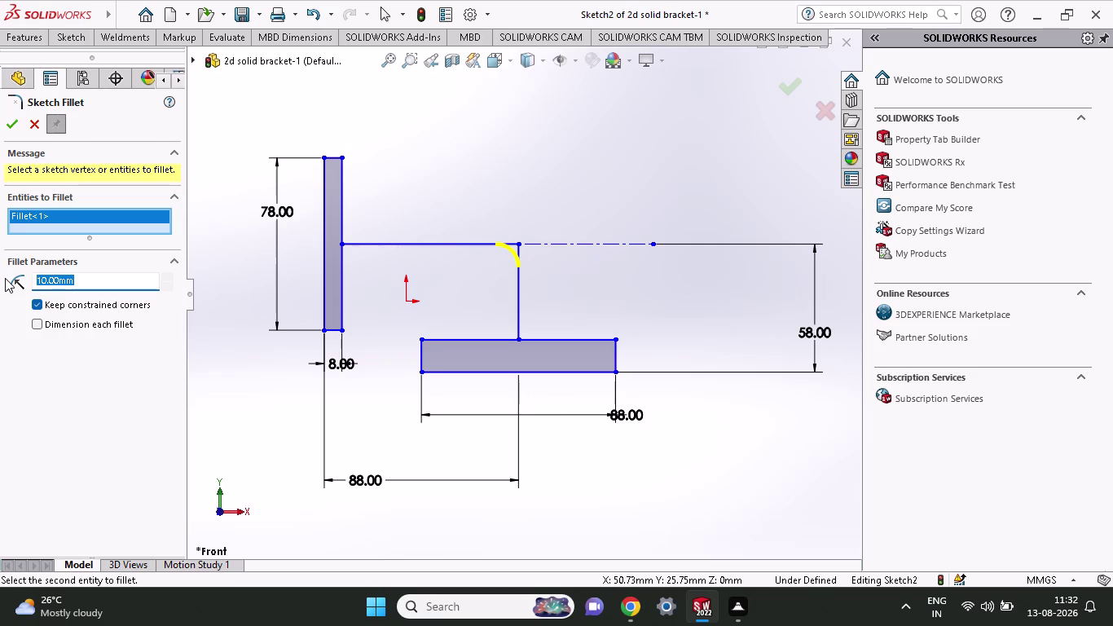
text(35)
key(Return)
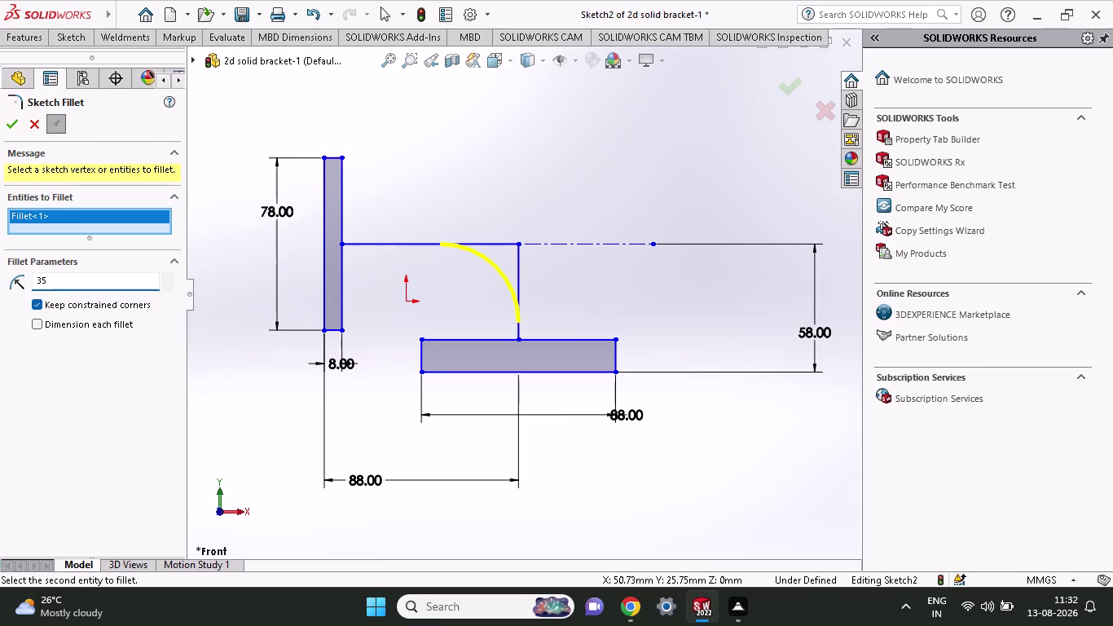
click(4, 123)
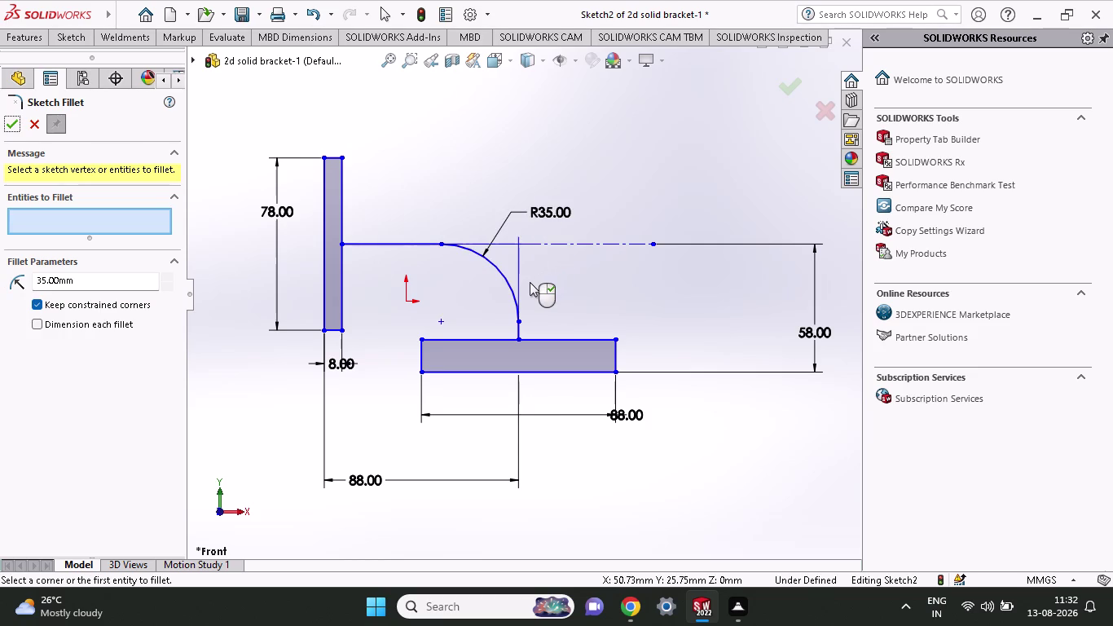
scroll(down, 3)
scroll(up, 3)
scroll(down, 3)
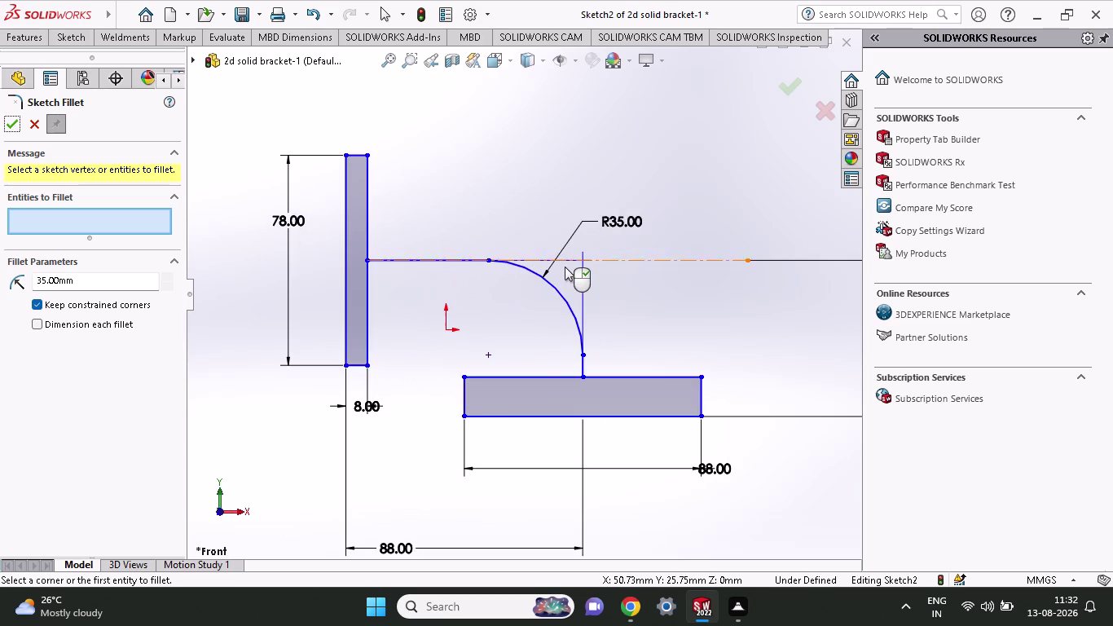
scroll(down, 3)
scroll(up, 3)
scroll(down, 3)
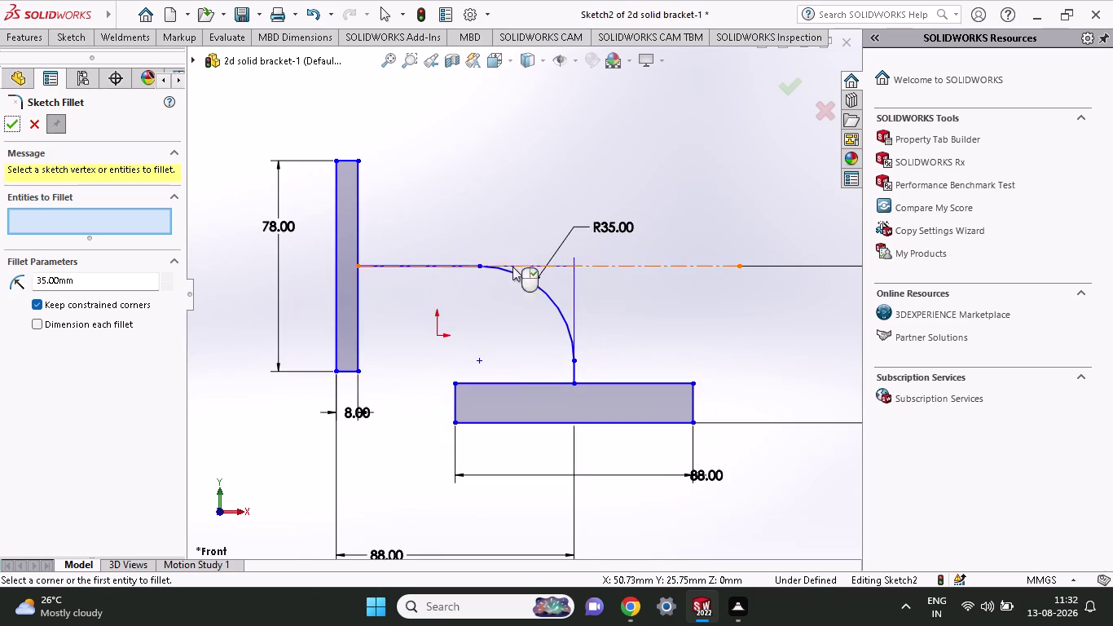
scroll(up, 3)
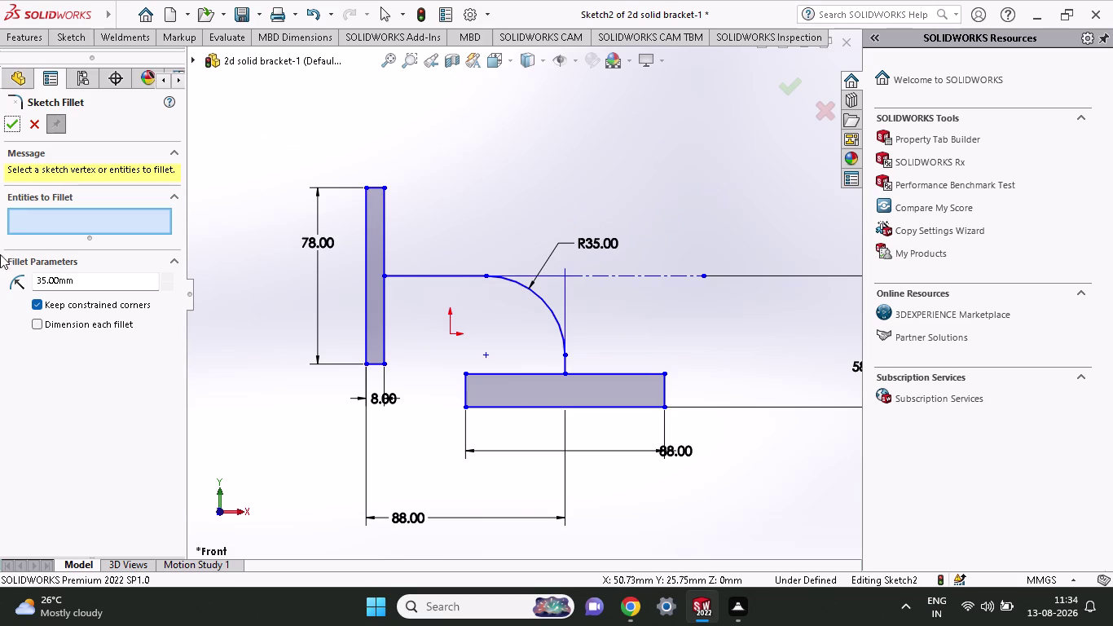
click(62, 44)
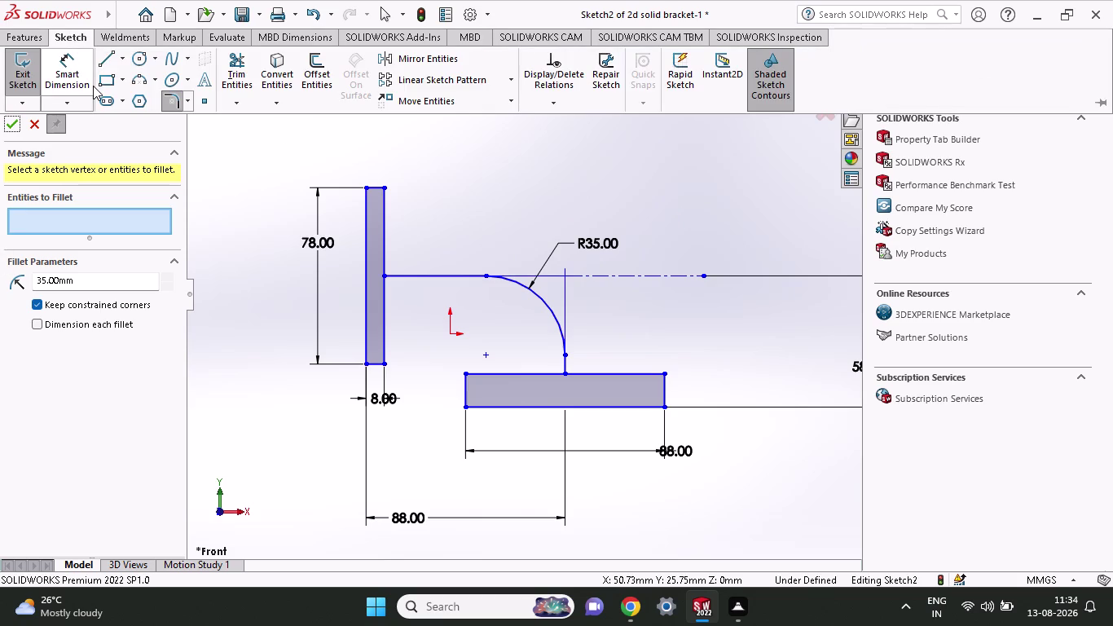
Activate the Line tool and begin a new line at the vertical bar's edge.
click(106, 65)
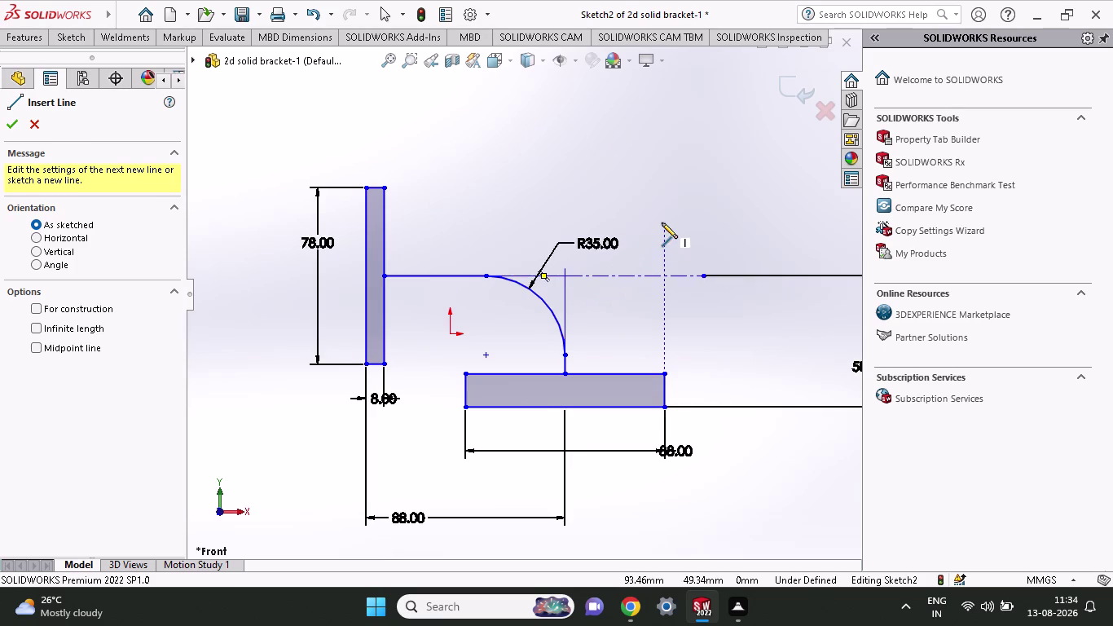
scroll(up, 3)
scroll(down, 3)
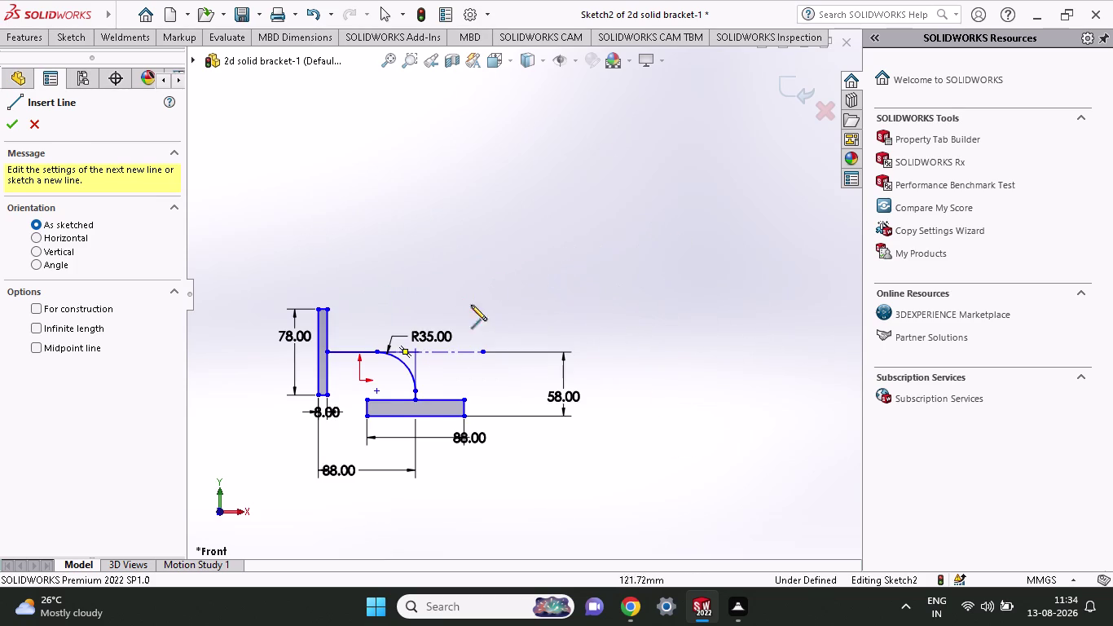
scroll(down, 3)
scroll(down, 3)
scroll(down, 3)
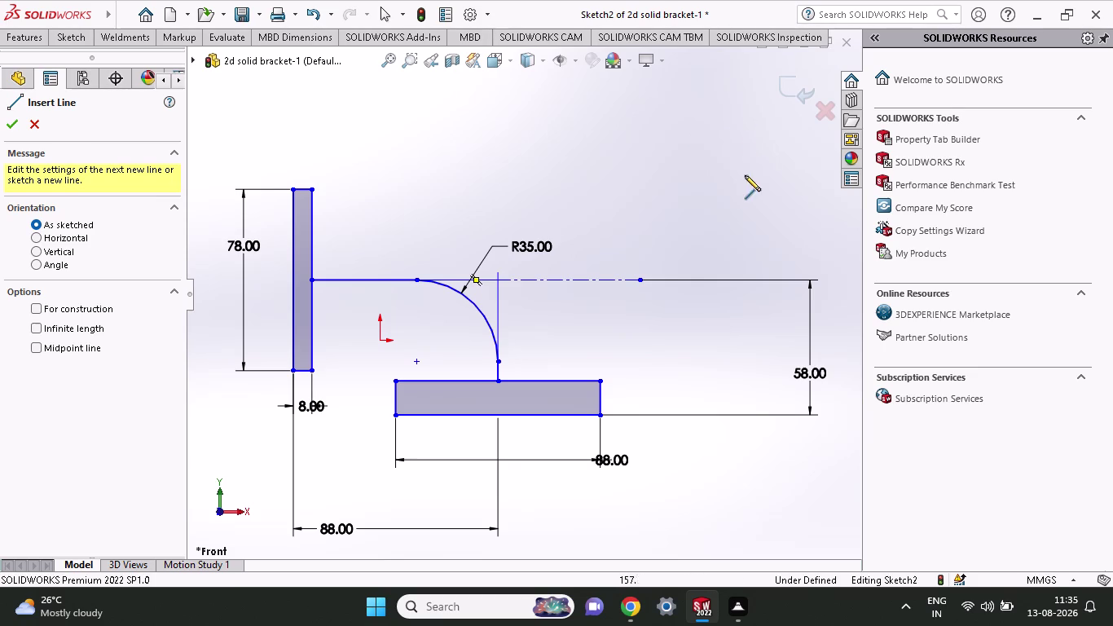
click(311, 223)
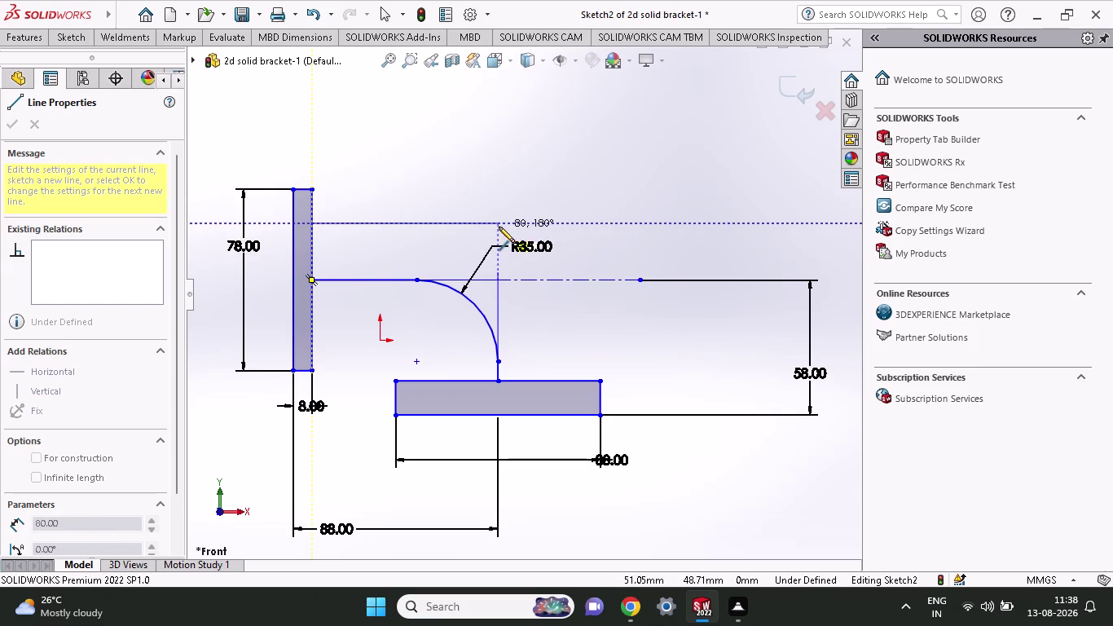
Start a horizontal line from the top of the vertical bar.
click(541, 220)
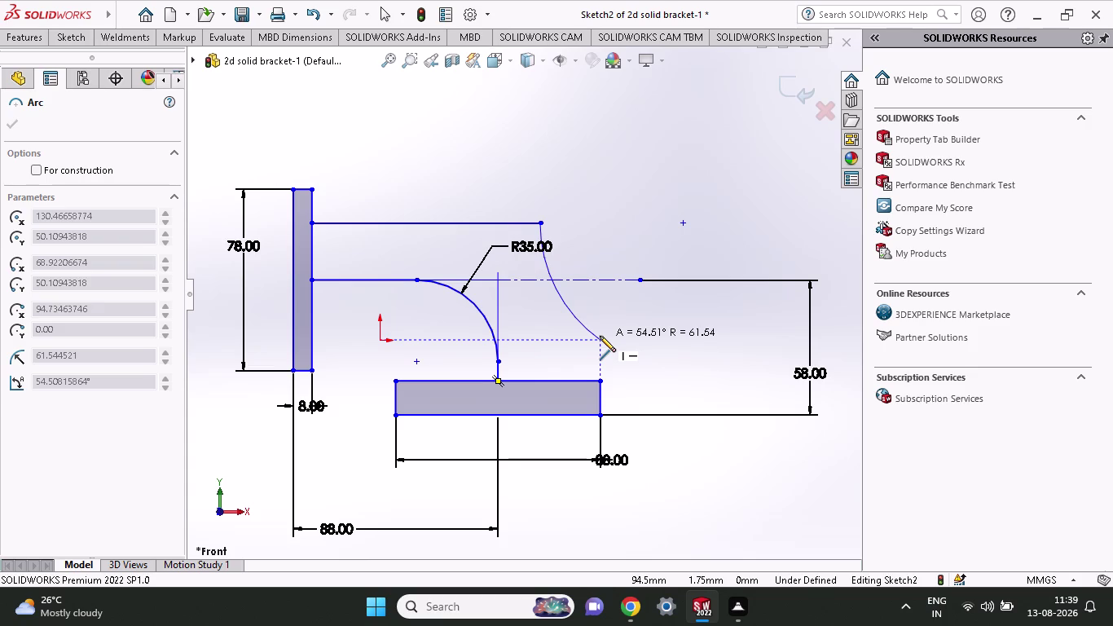
Start the closing line on the lower bar's top edge.
click(542, 380)
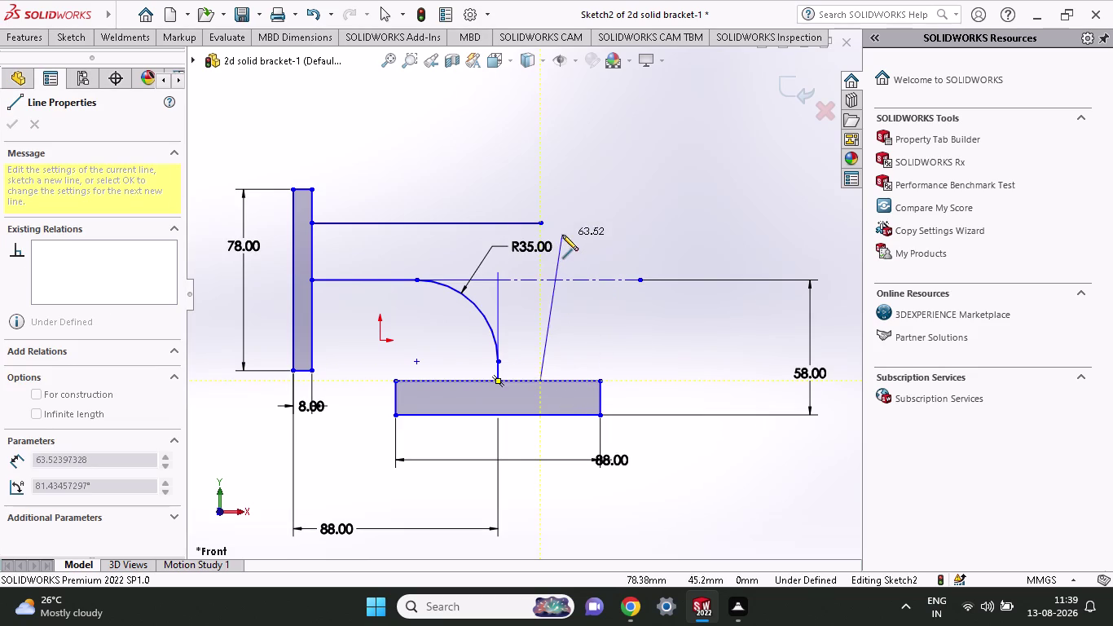
Finish the vertical closing line at the upper line's endpoint, end a stray line, and stop drawing lines.
click(543, 223)
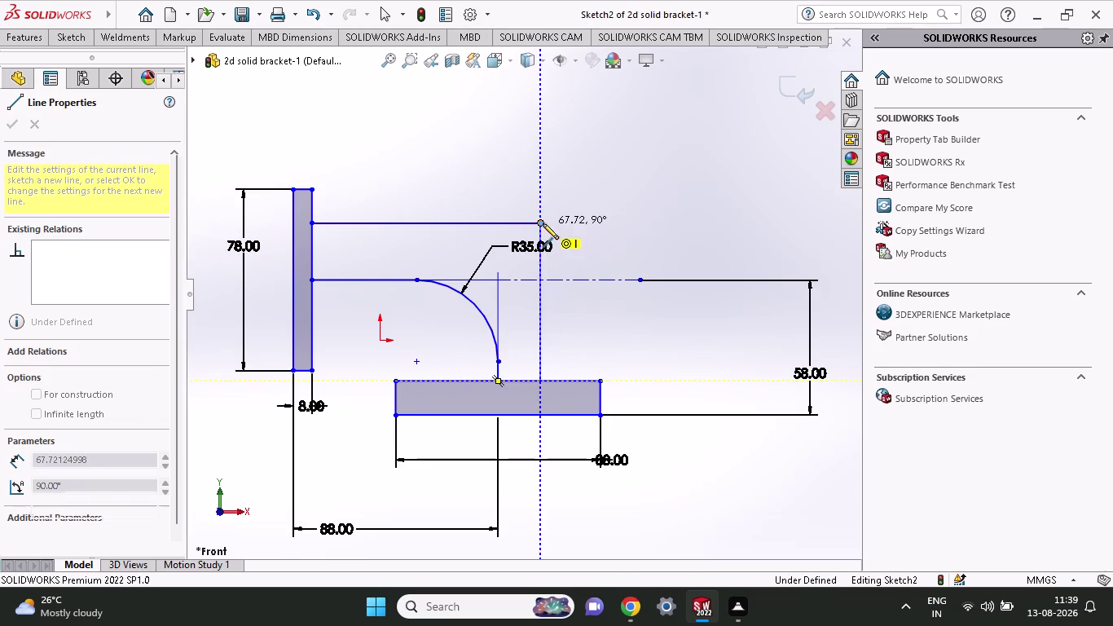
right_click(606, 246)
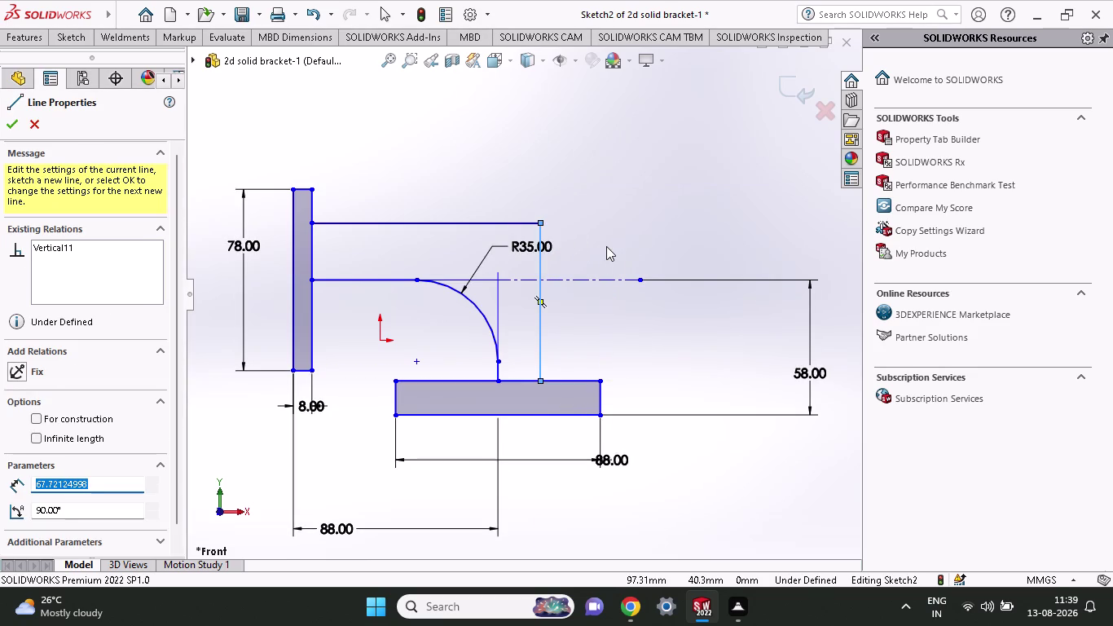
click(582, 174)
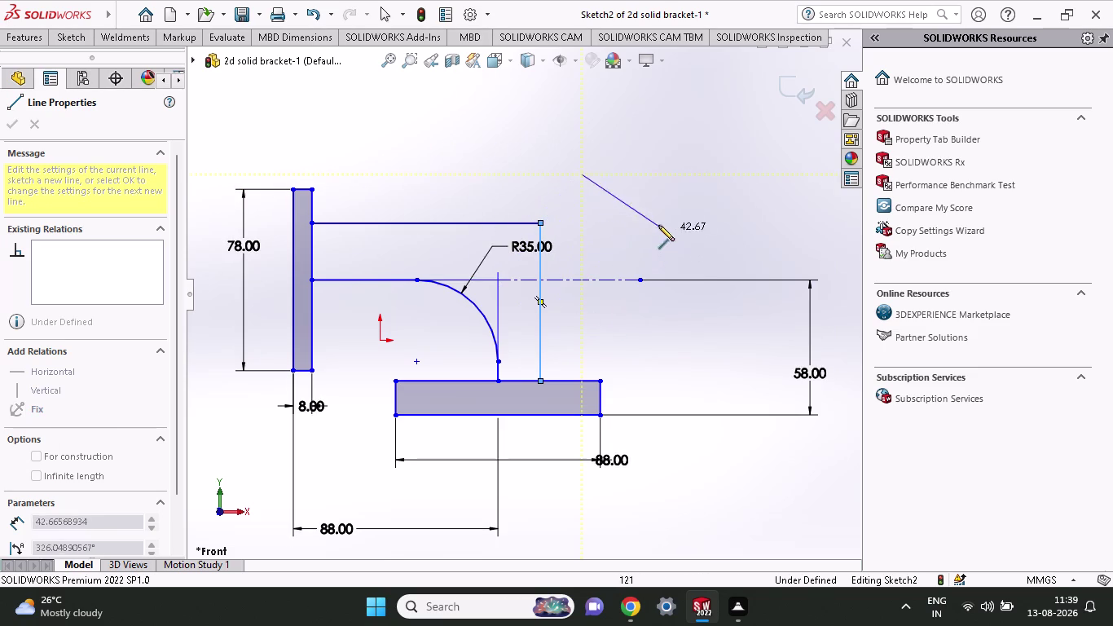
right_click(639, 208)
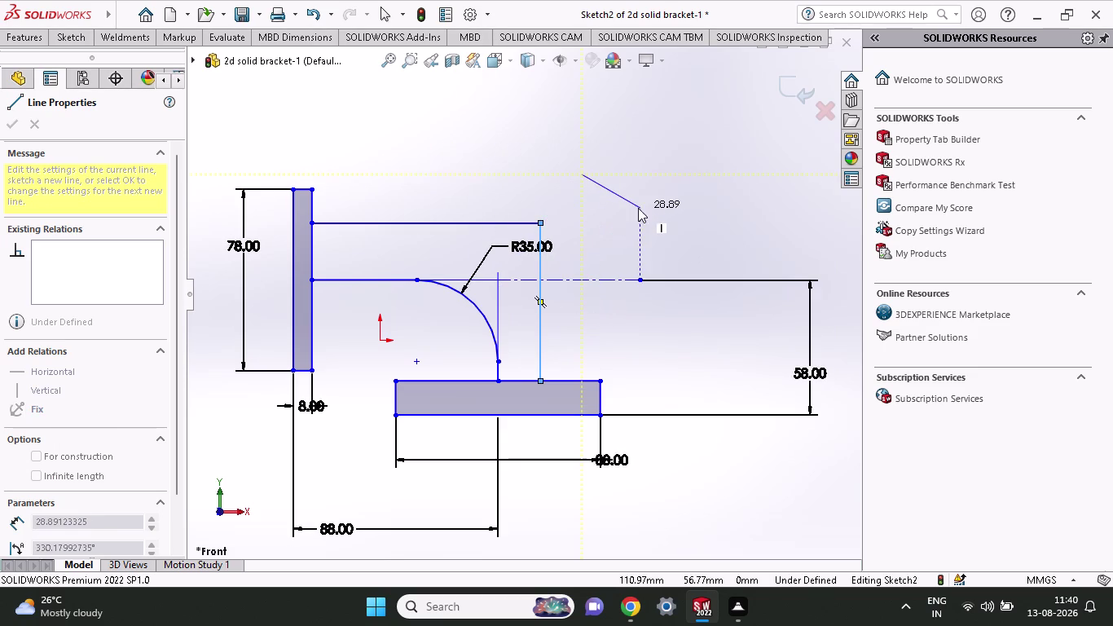
click(656, 214)
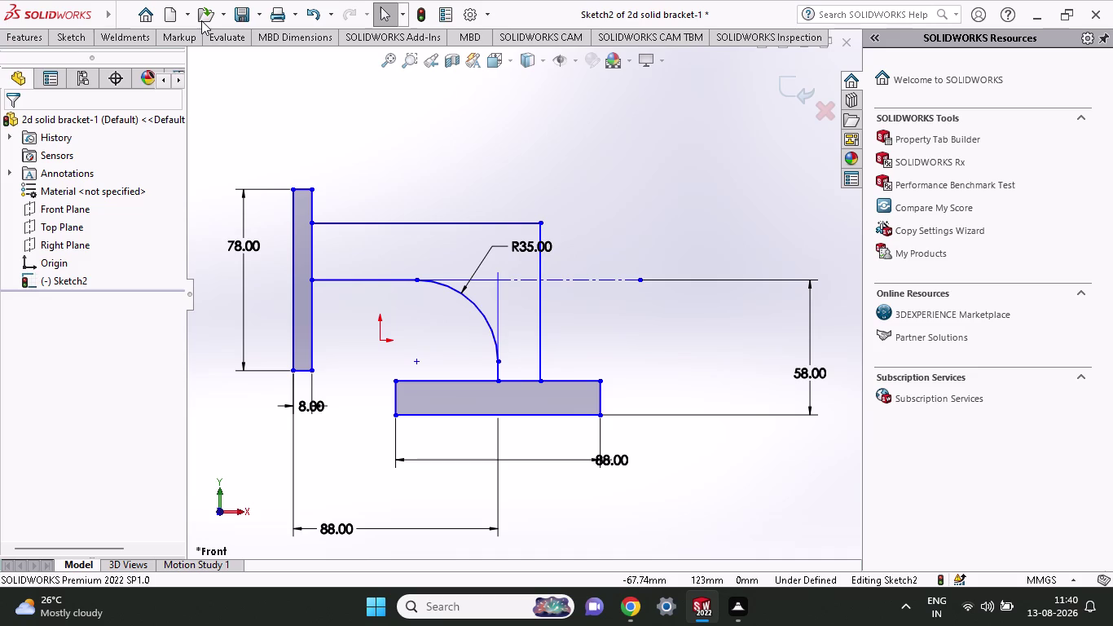